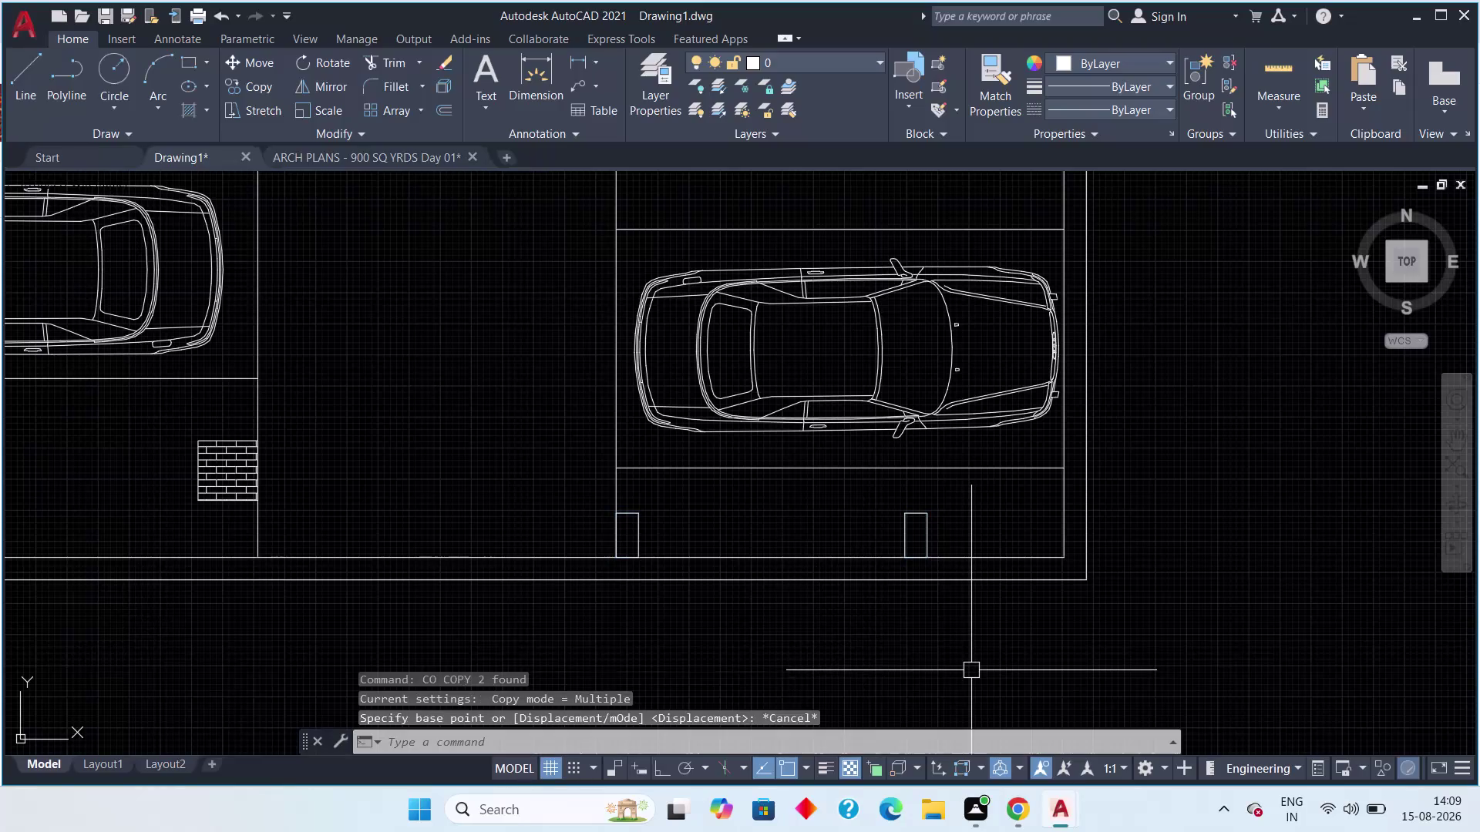
Select the lower bay's two column rectangles and start a copy, then cancel it.
key(Escape)
key(Escape)
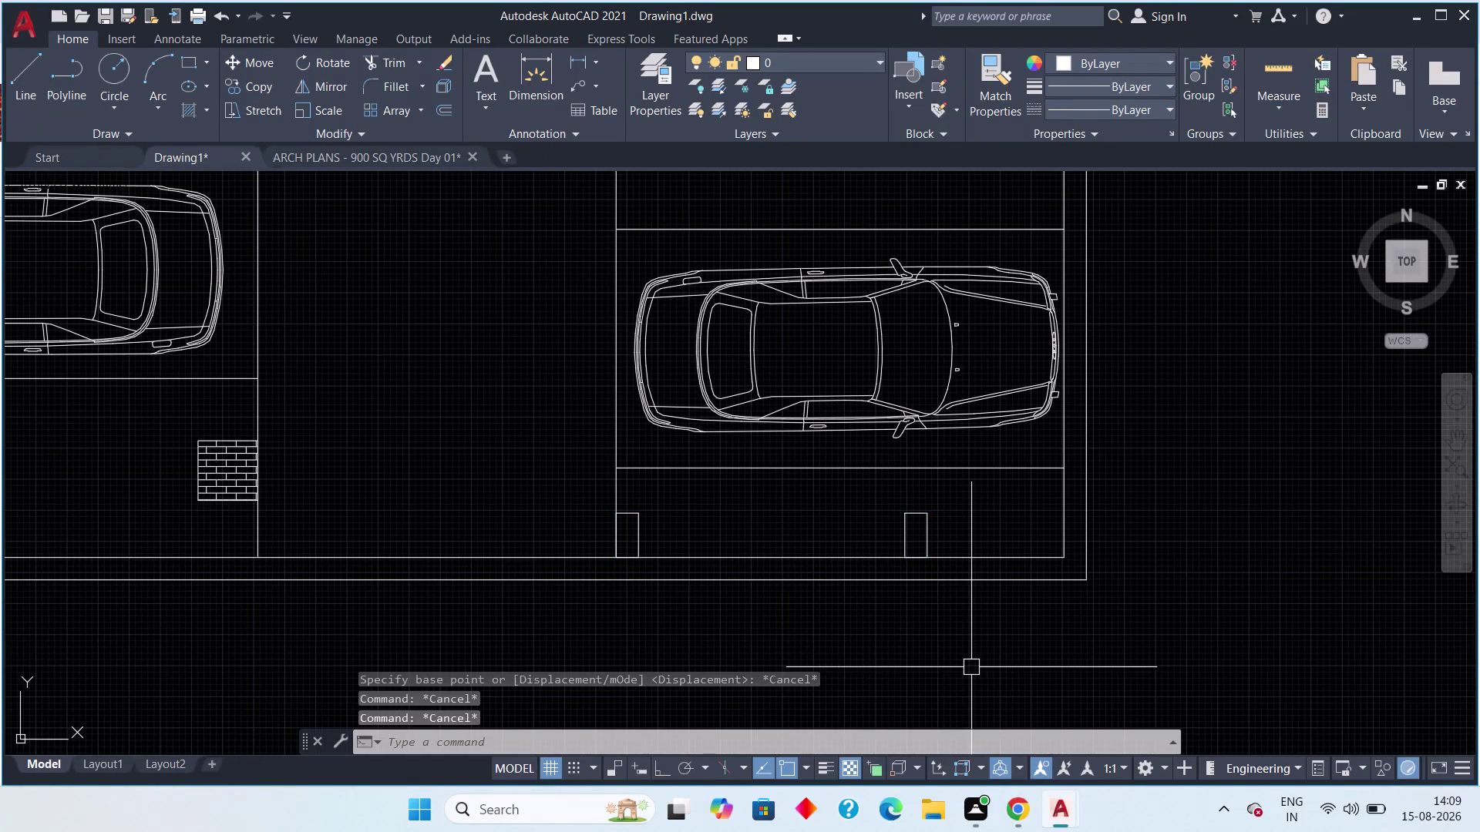
middle_drag(918, 626, 892, 714)
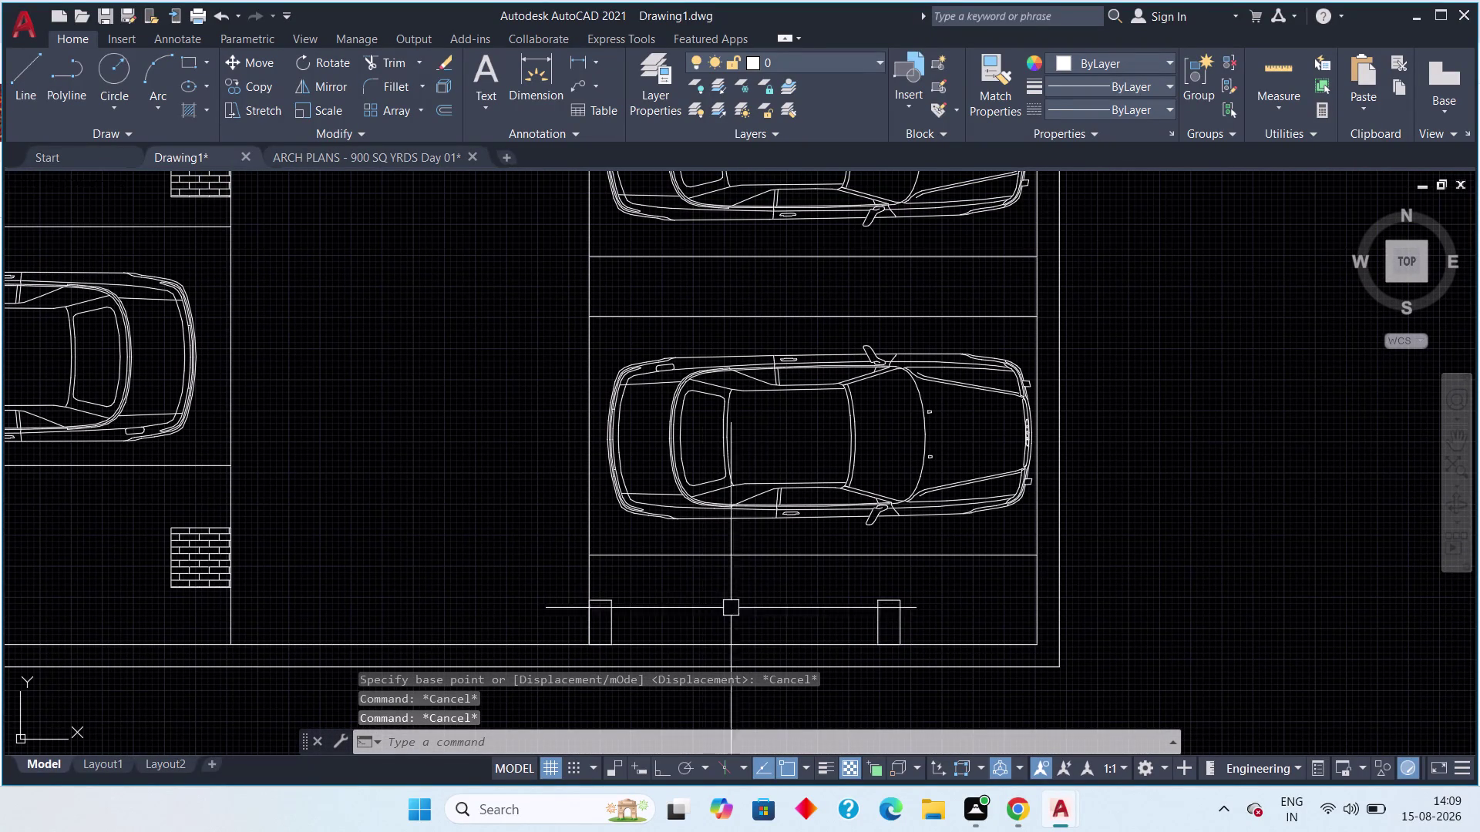
click(626, 589)
click(609, 618)
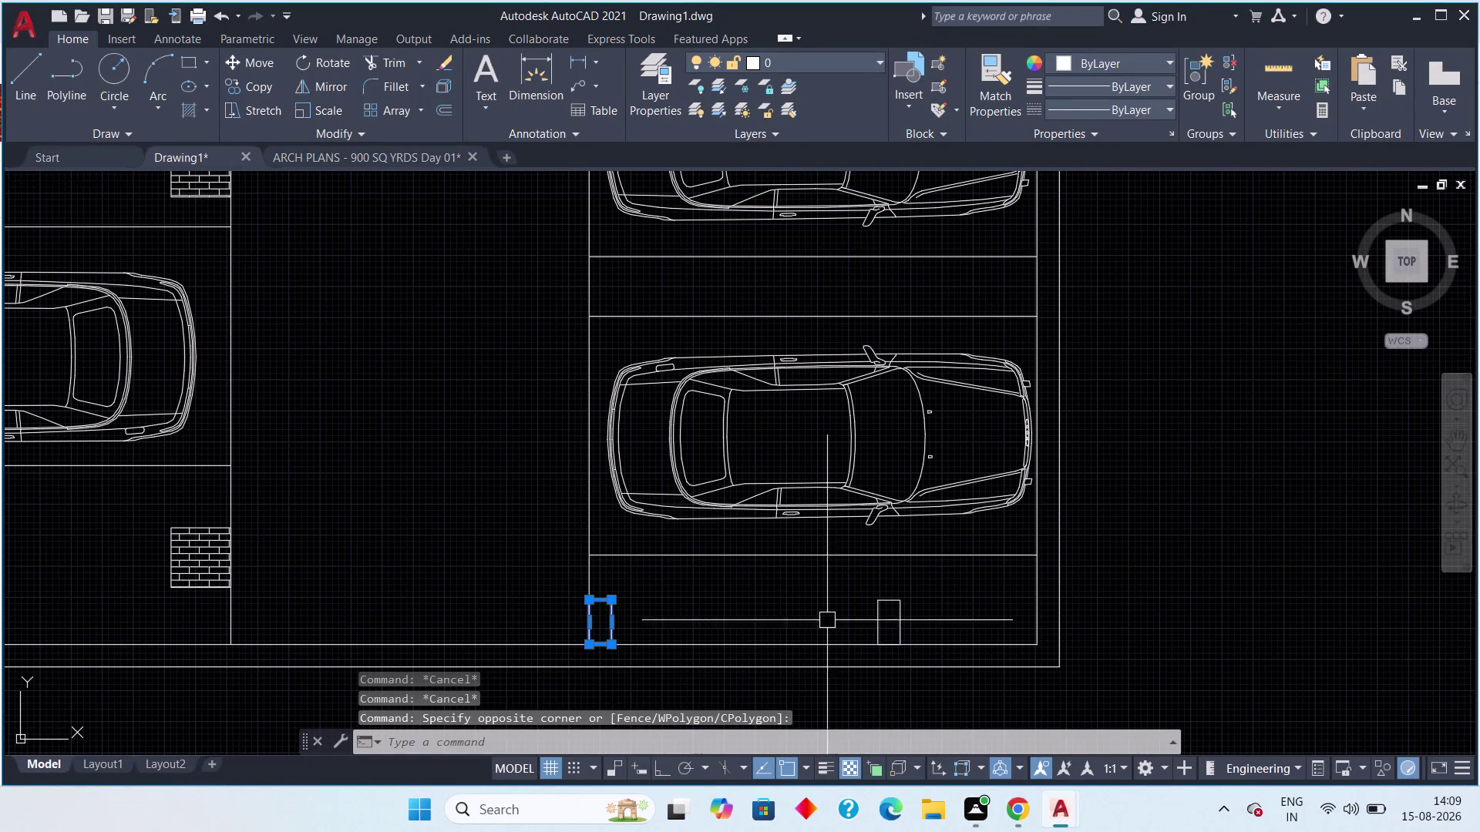
click(901, 598)
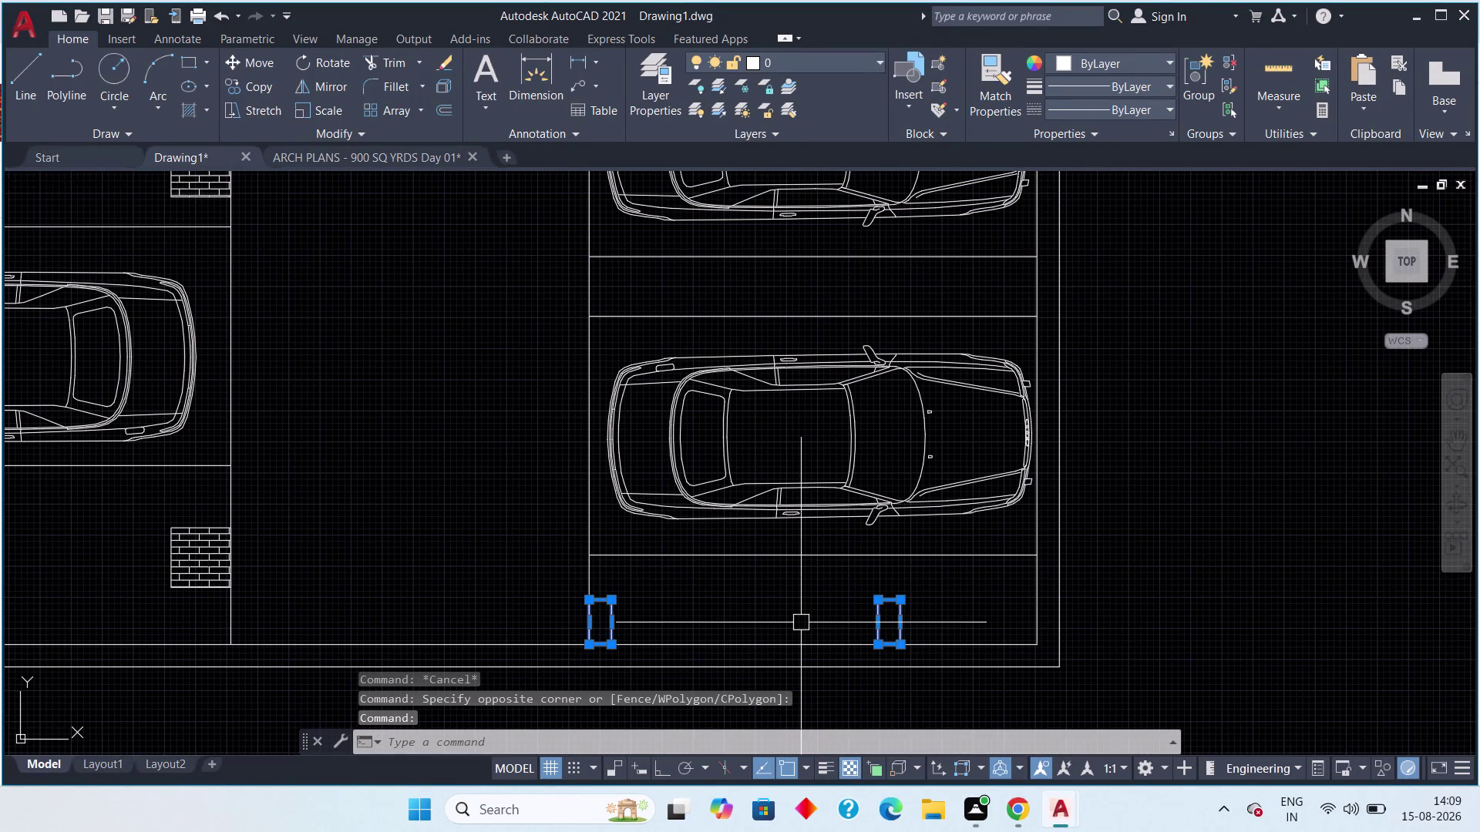
text(c)
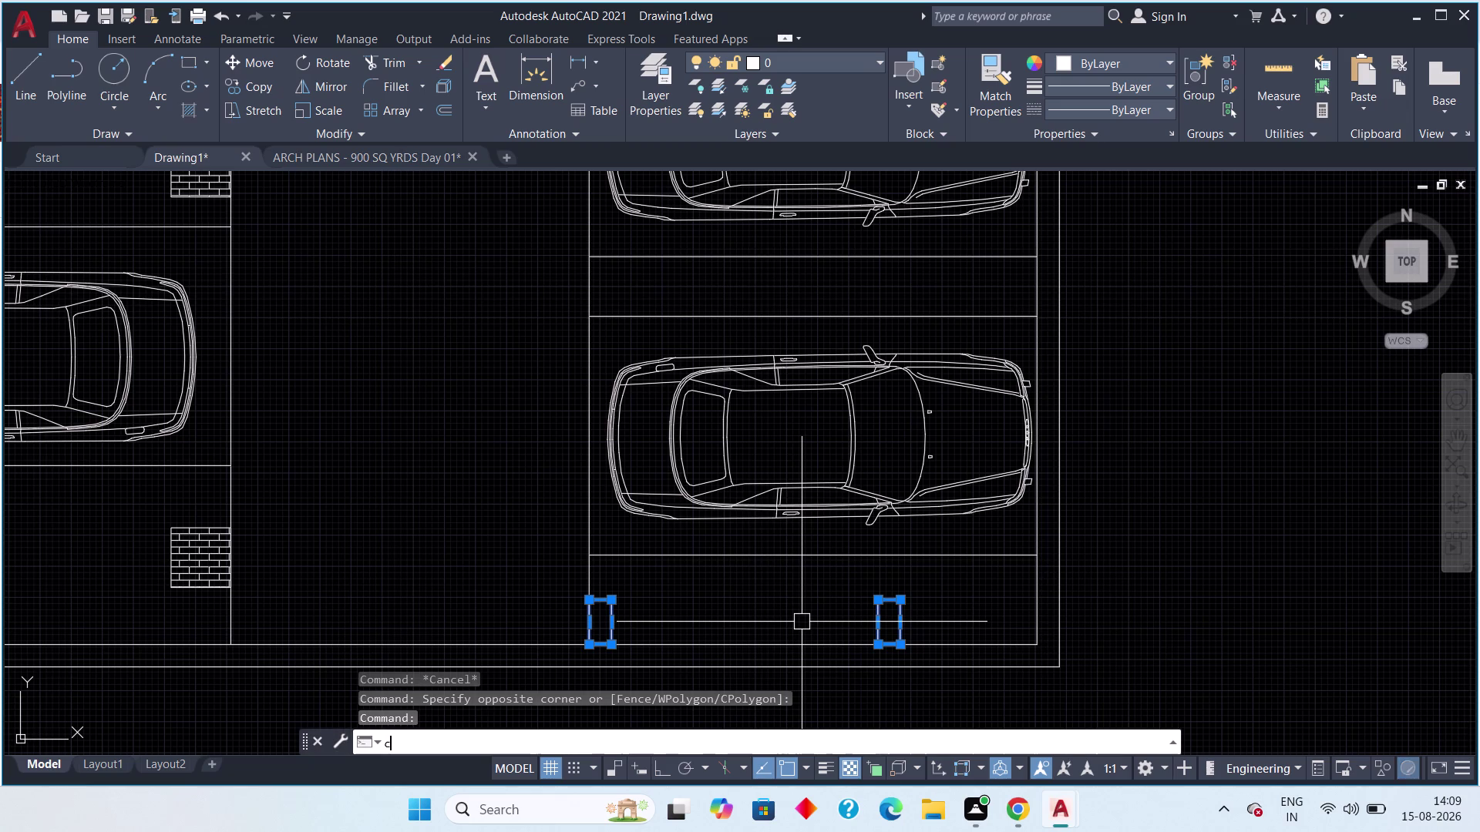
text(o)
key(space)
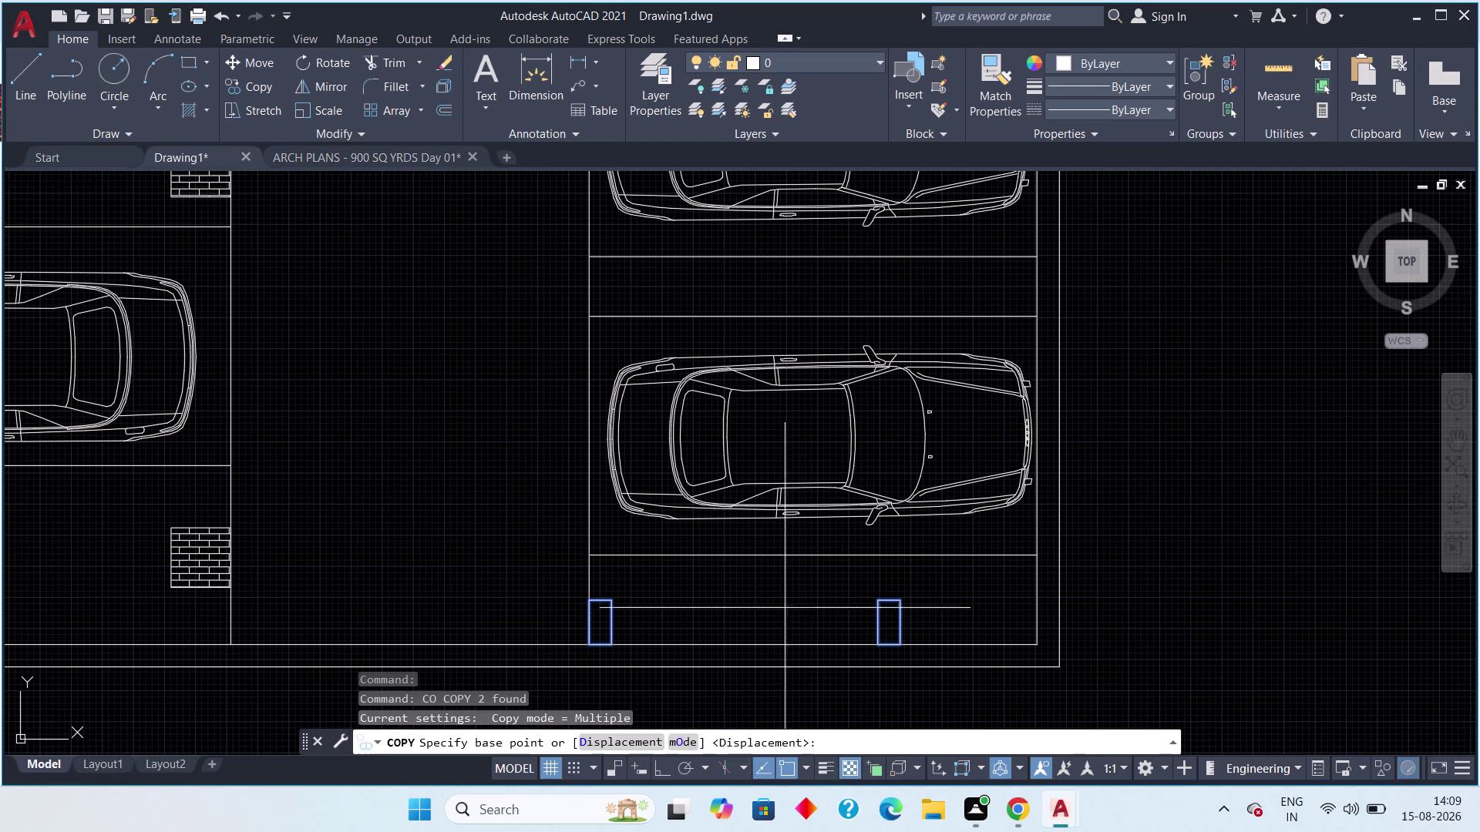
click(585, 603)
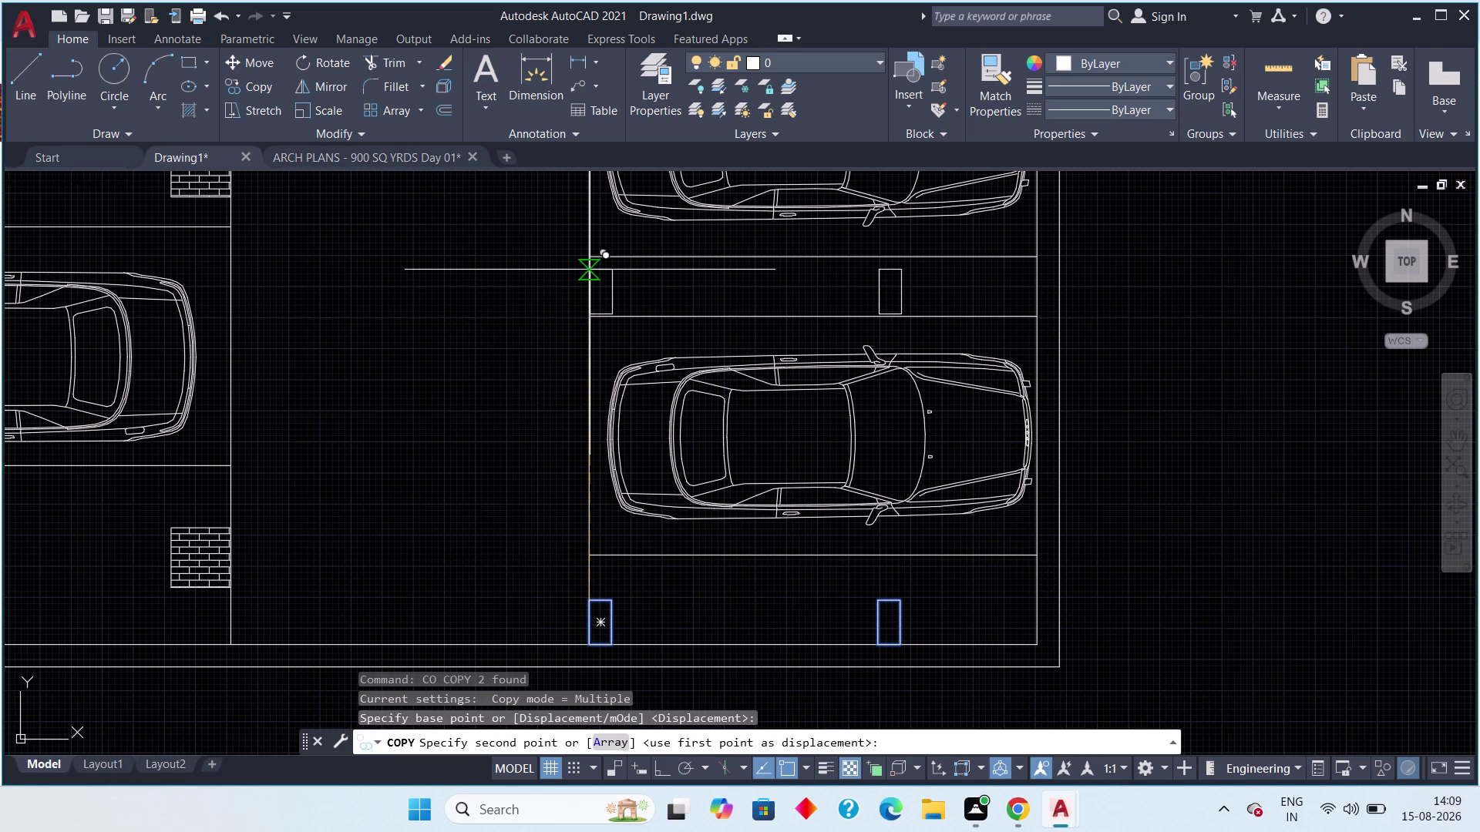
key(Escape)
Reselect both column rectangles and copy them from a column-corner base point.
click(630, 589)
click(612, 613)
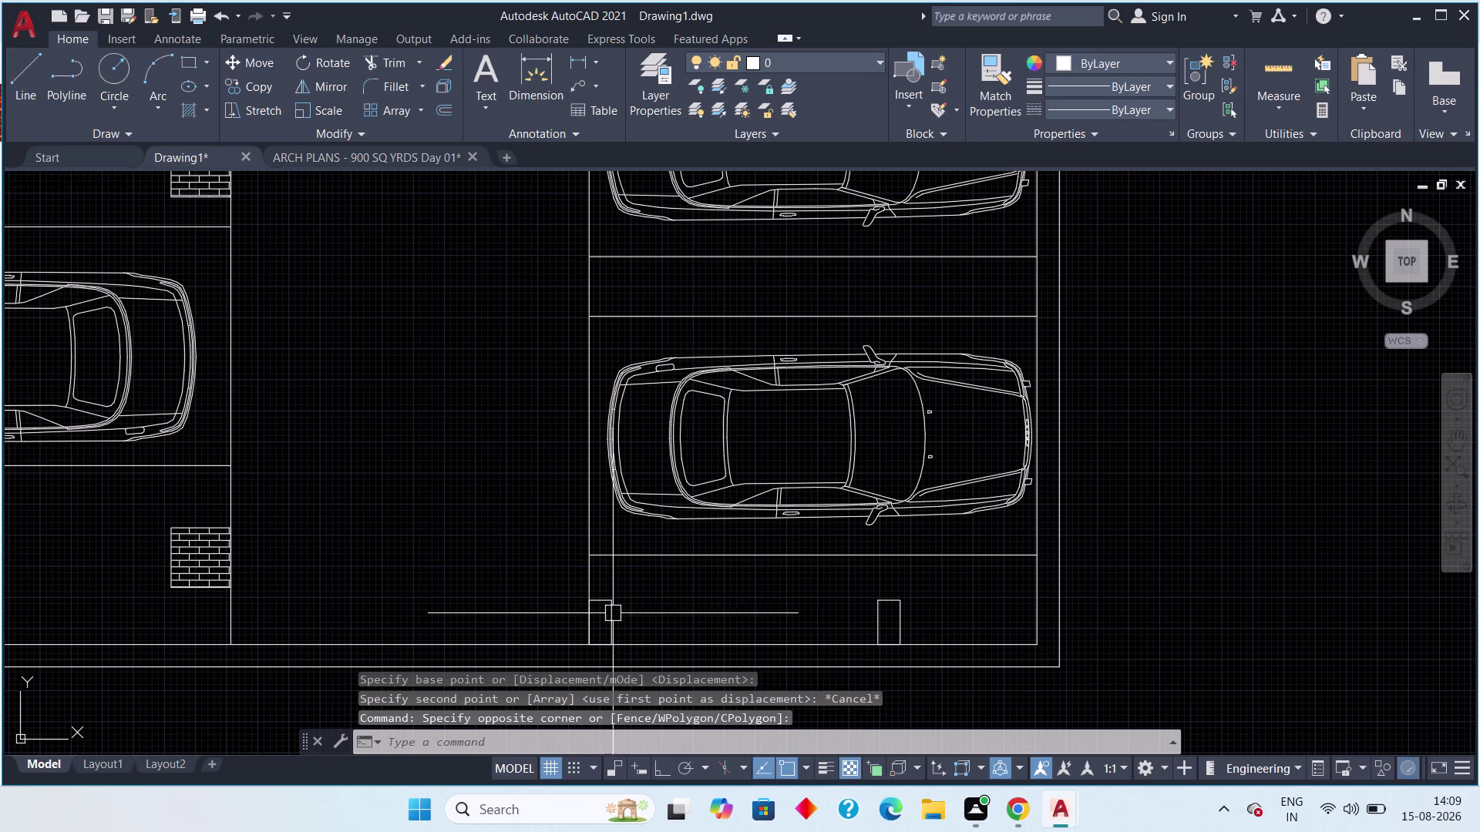
drag(625, 585, 614, 603)
click(608, 618)
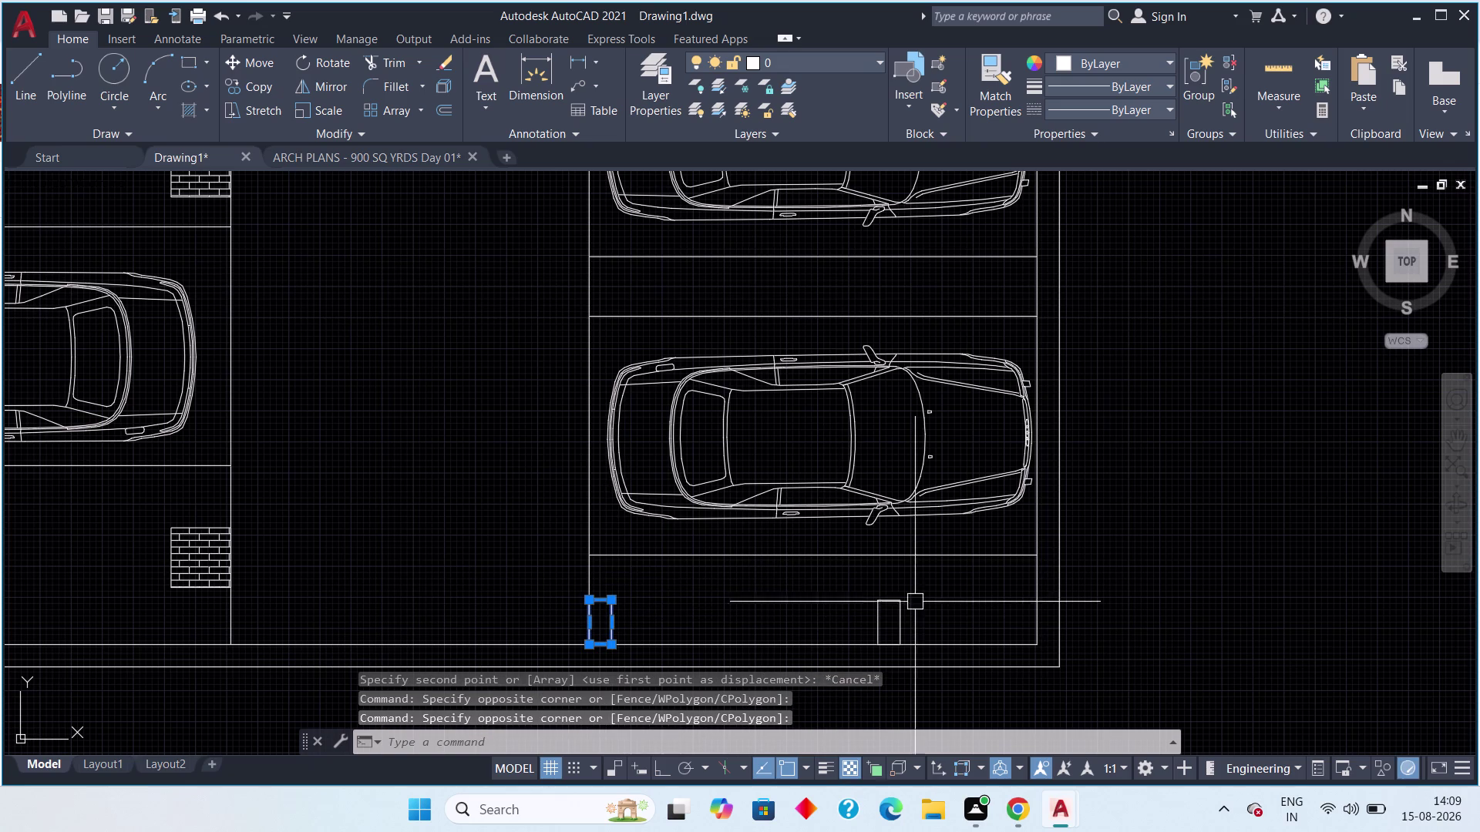
drag(935, 592, 917, 598)
click(845, 617)
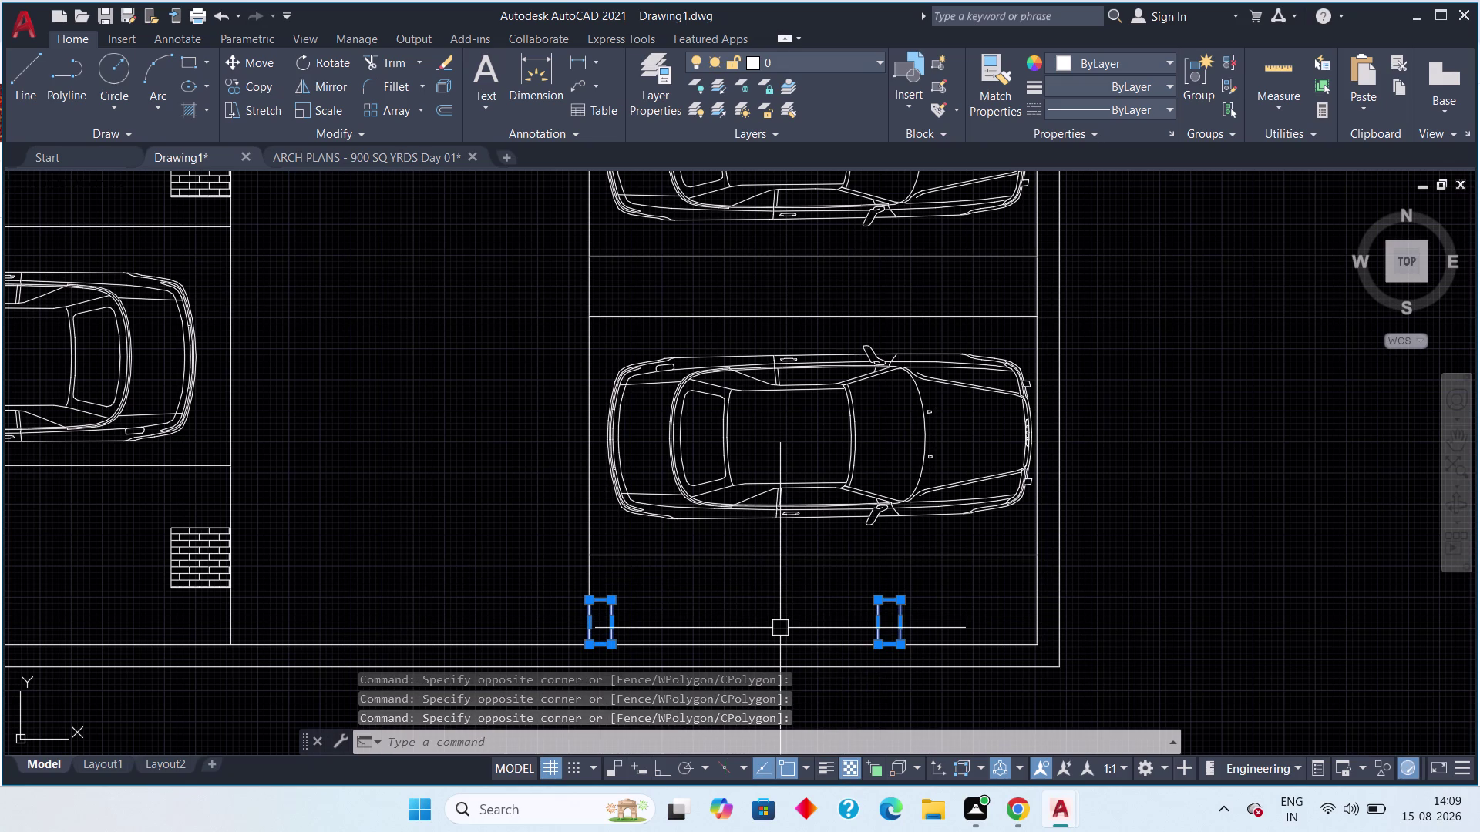
text(co)
key(space)
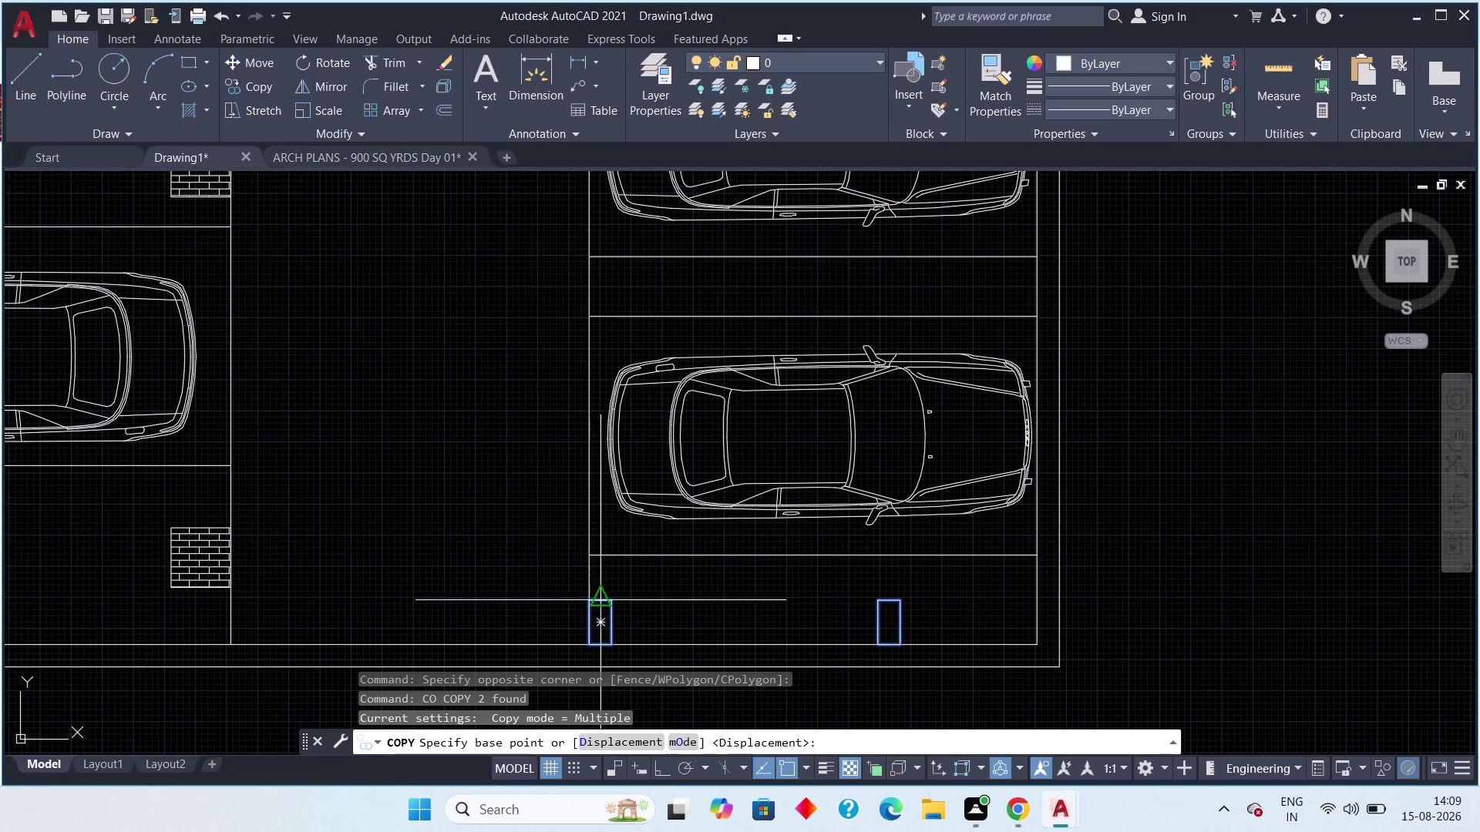
scroll(up, 3)
scroll(up, 3)
middle_drag(592, 601, 605, 506)
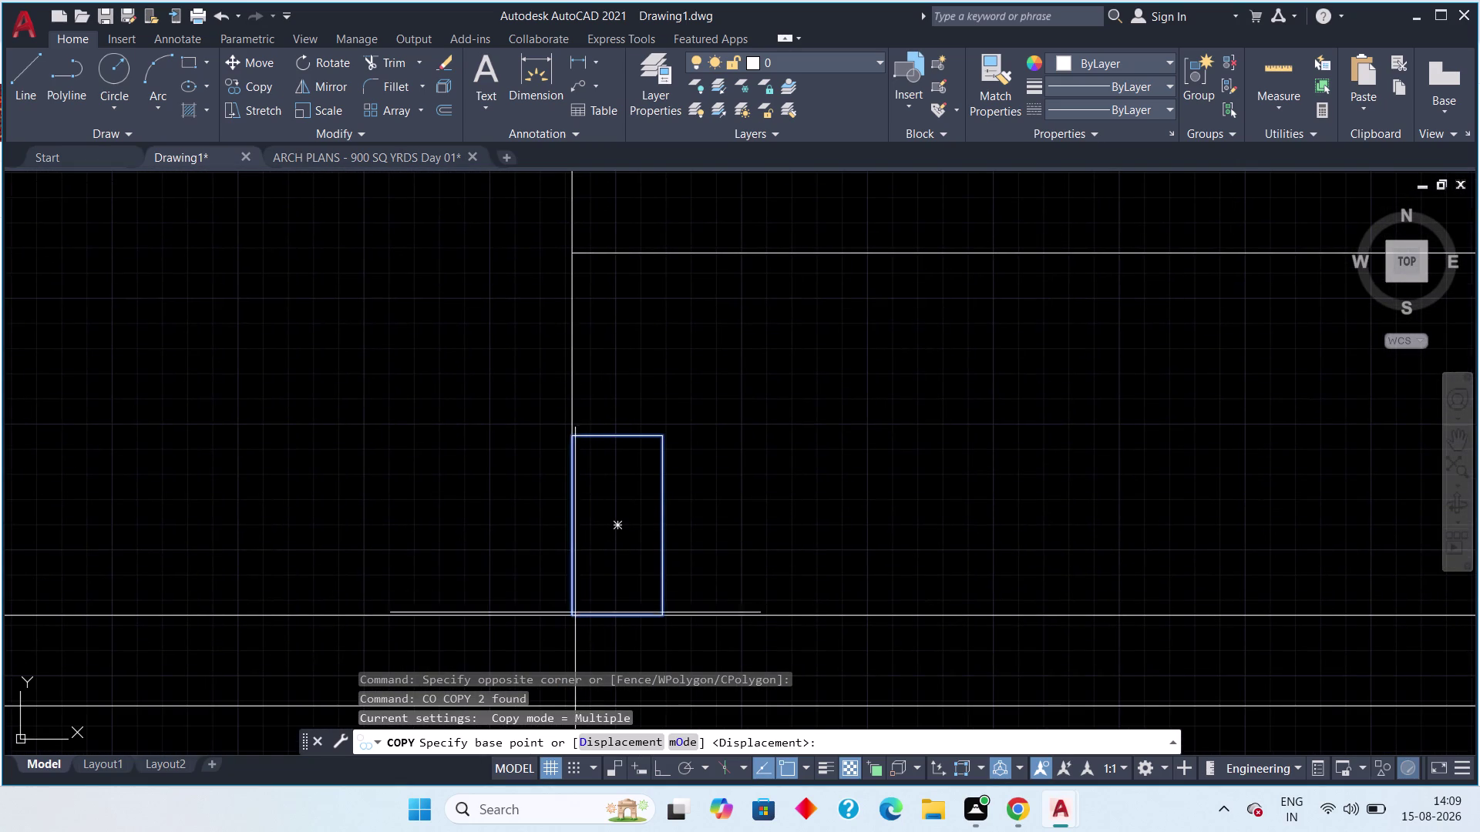
click(575, 614)
Place column copies at the other bay corners, then end the copy command.
middle_drag(585, 477, 601, 676)
scroll(down, 3)
middle_drag(584, 470, 573, 648)
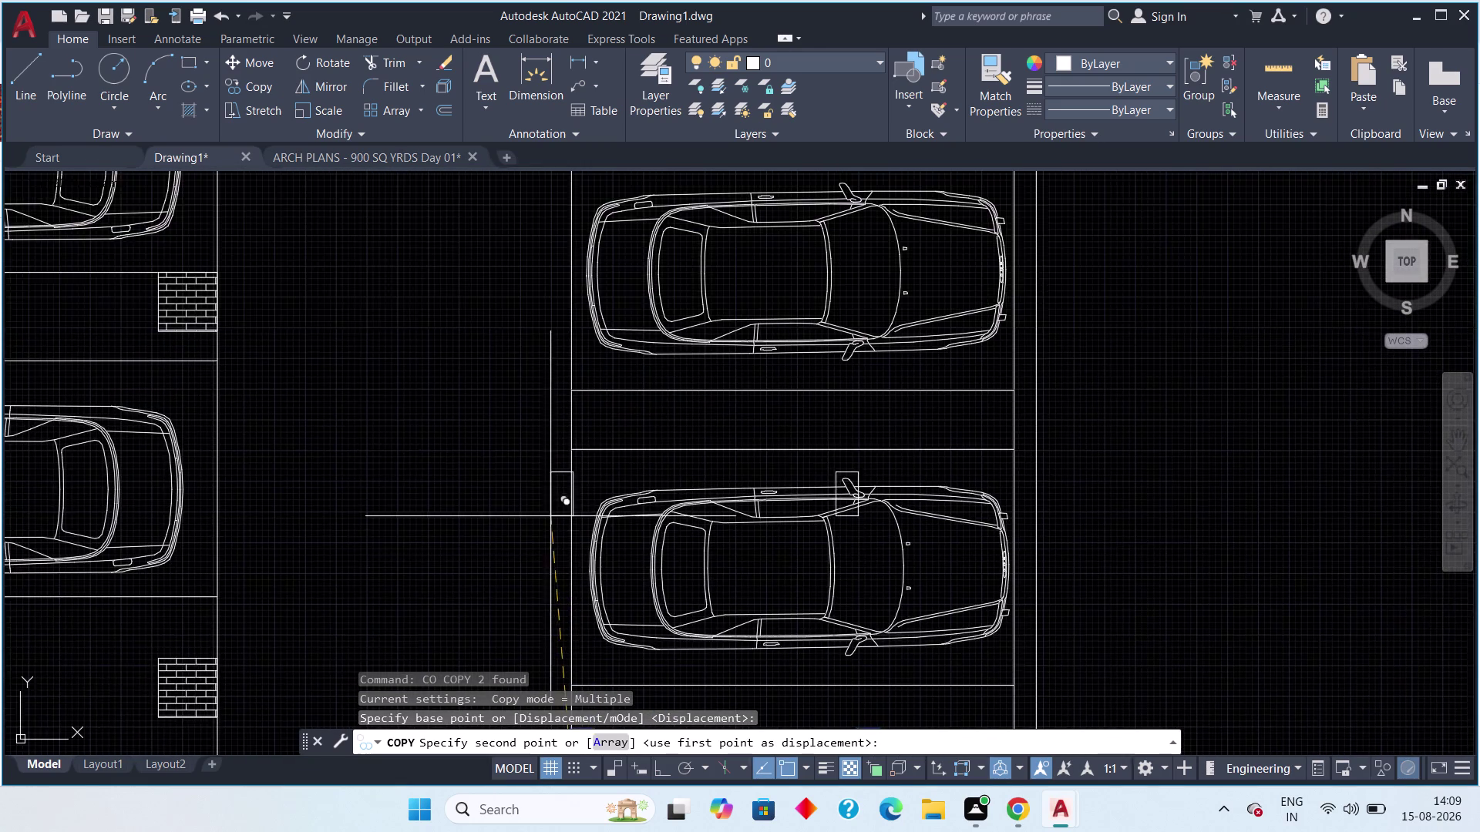
scroll(up, 3)
middle_drag(669, 370, 631, 572)
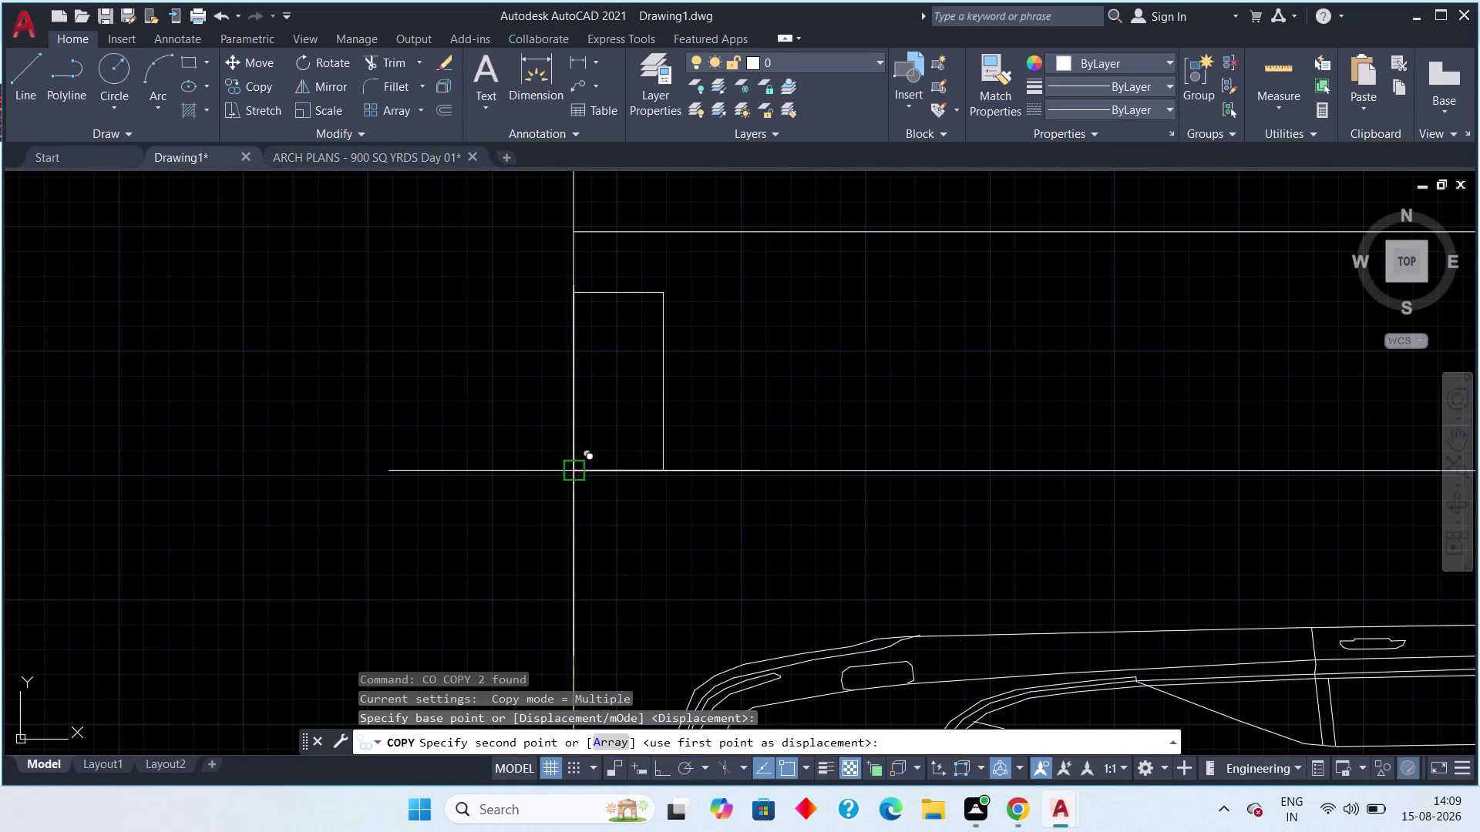
click(575, 469)
middle_drag(620, 443, 608, 609)
scroll(down, 3)
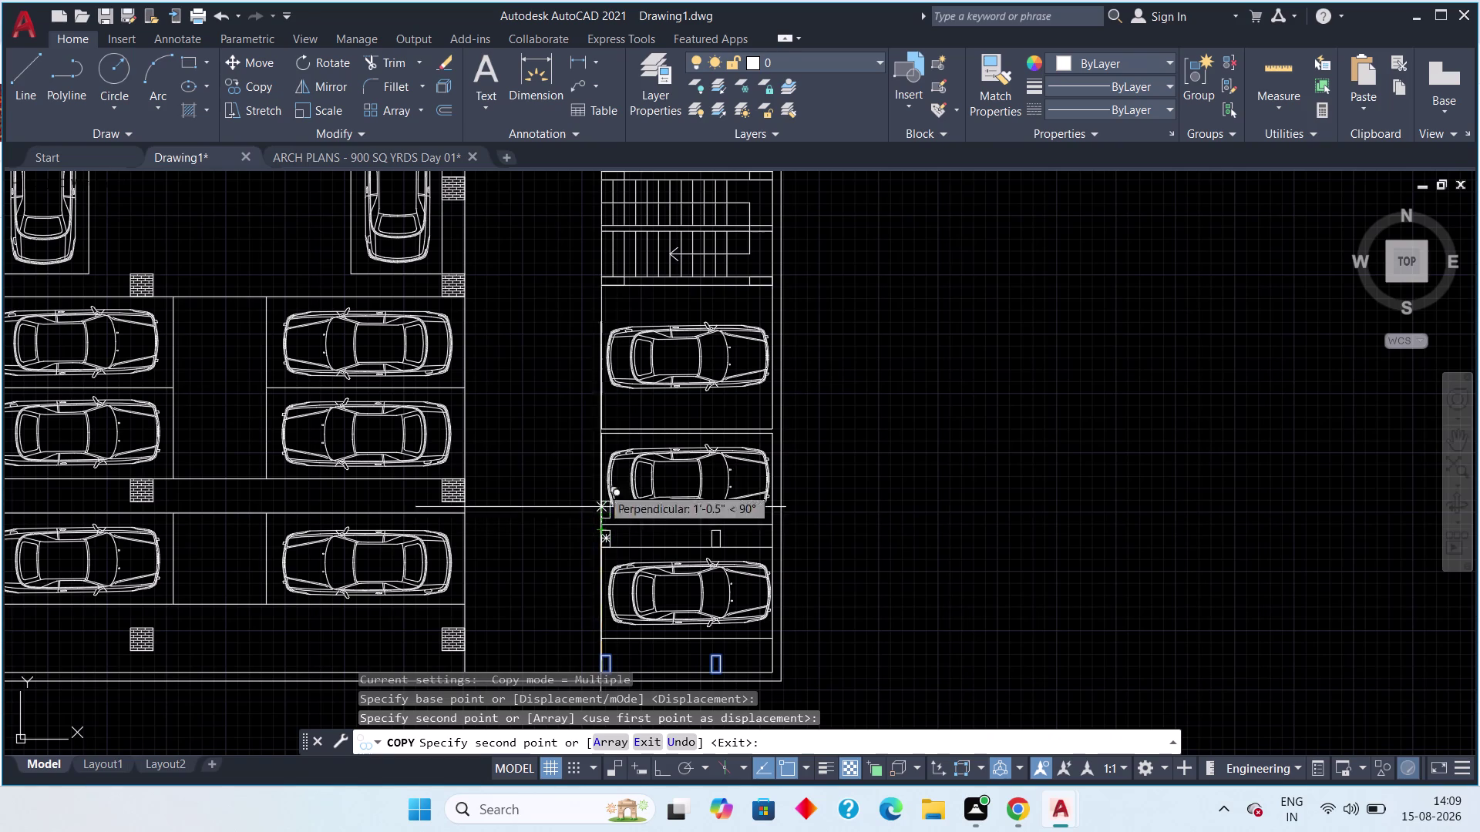
scroll(up, 3)
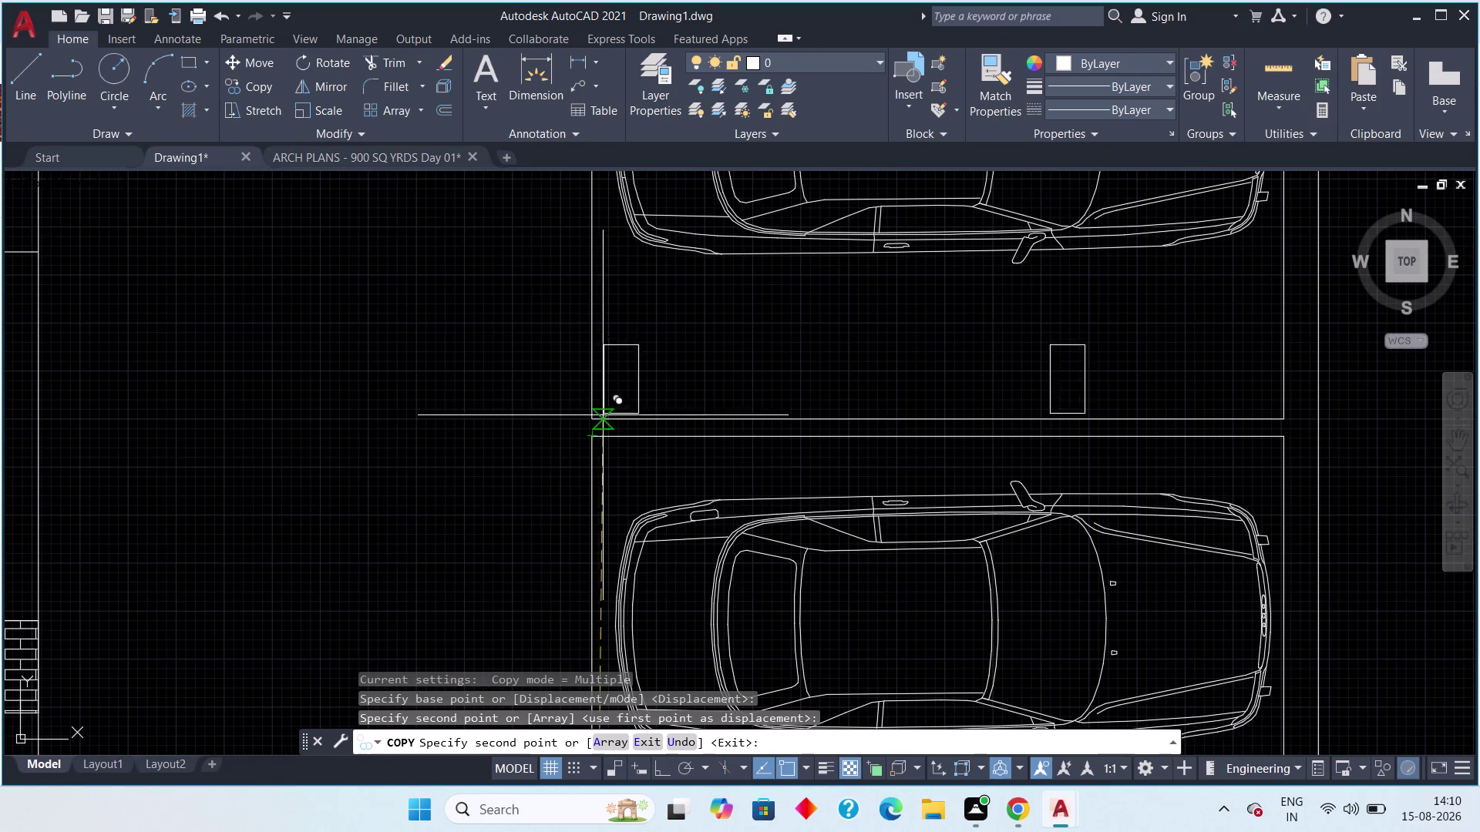
click(599, 413)
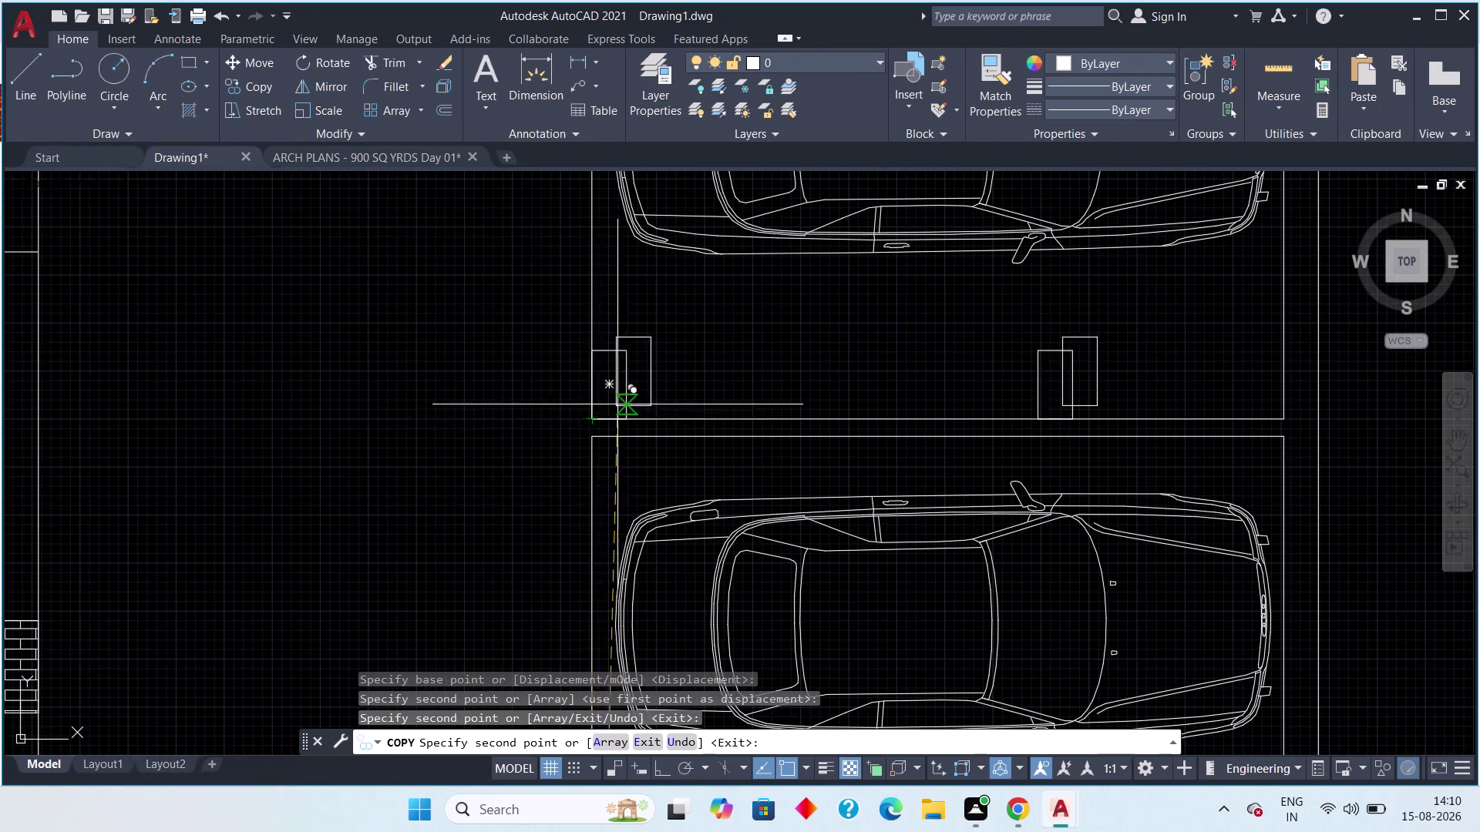
scroll(down, 3)
middle_drag(611, 377, 594, 558)
scroll(up, 3)
scroll(down, 3)
middle_drag(584, 484, 584, 508)
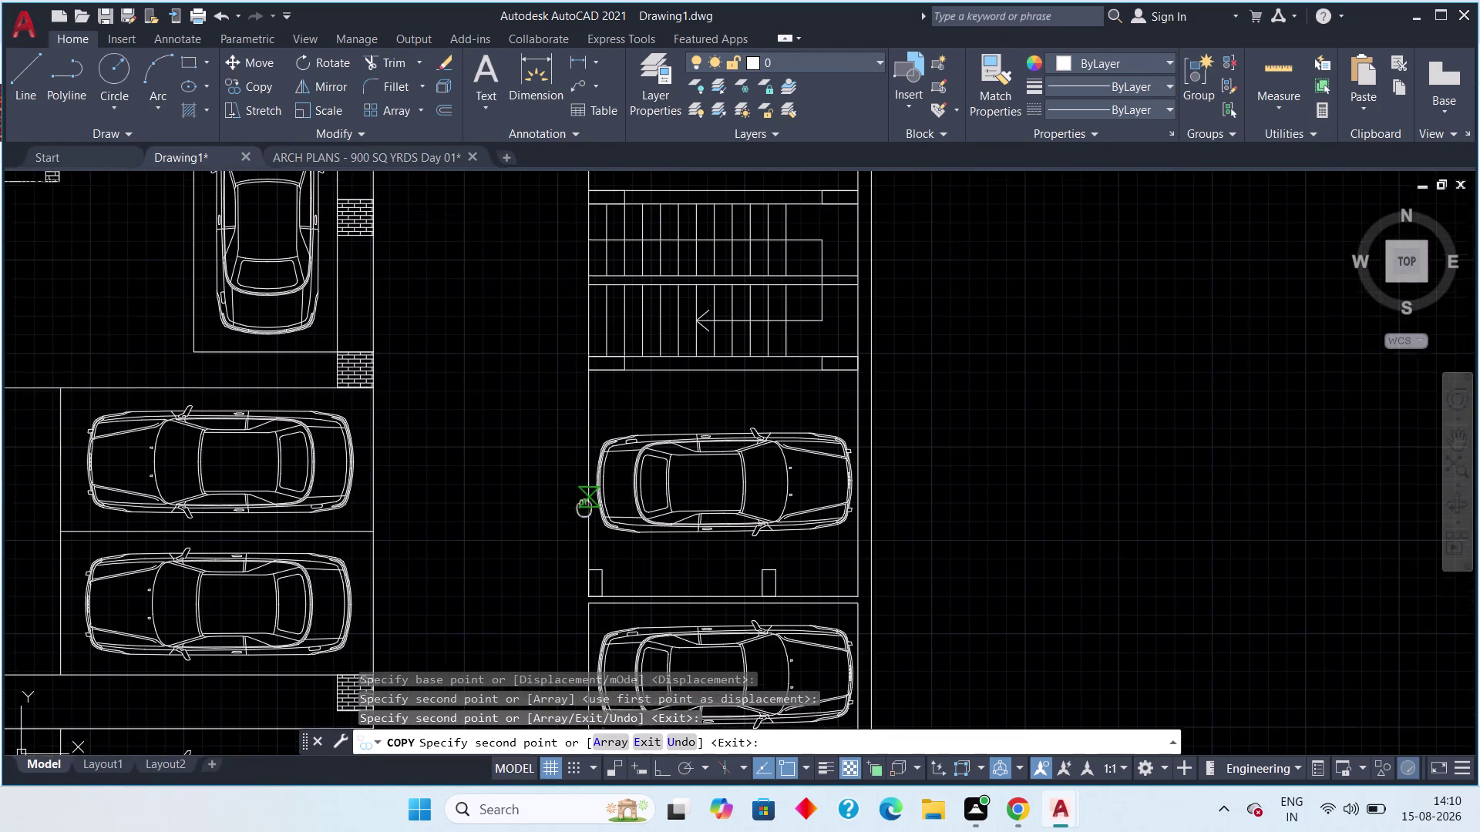
middle_drag(584, 508, 584, 554)
key(Escape)
middle_drag(528, 516, 499, 532)
scroll(down, 3)
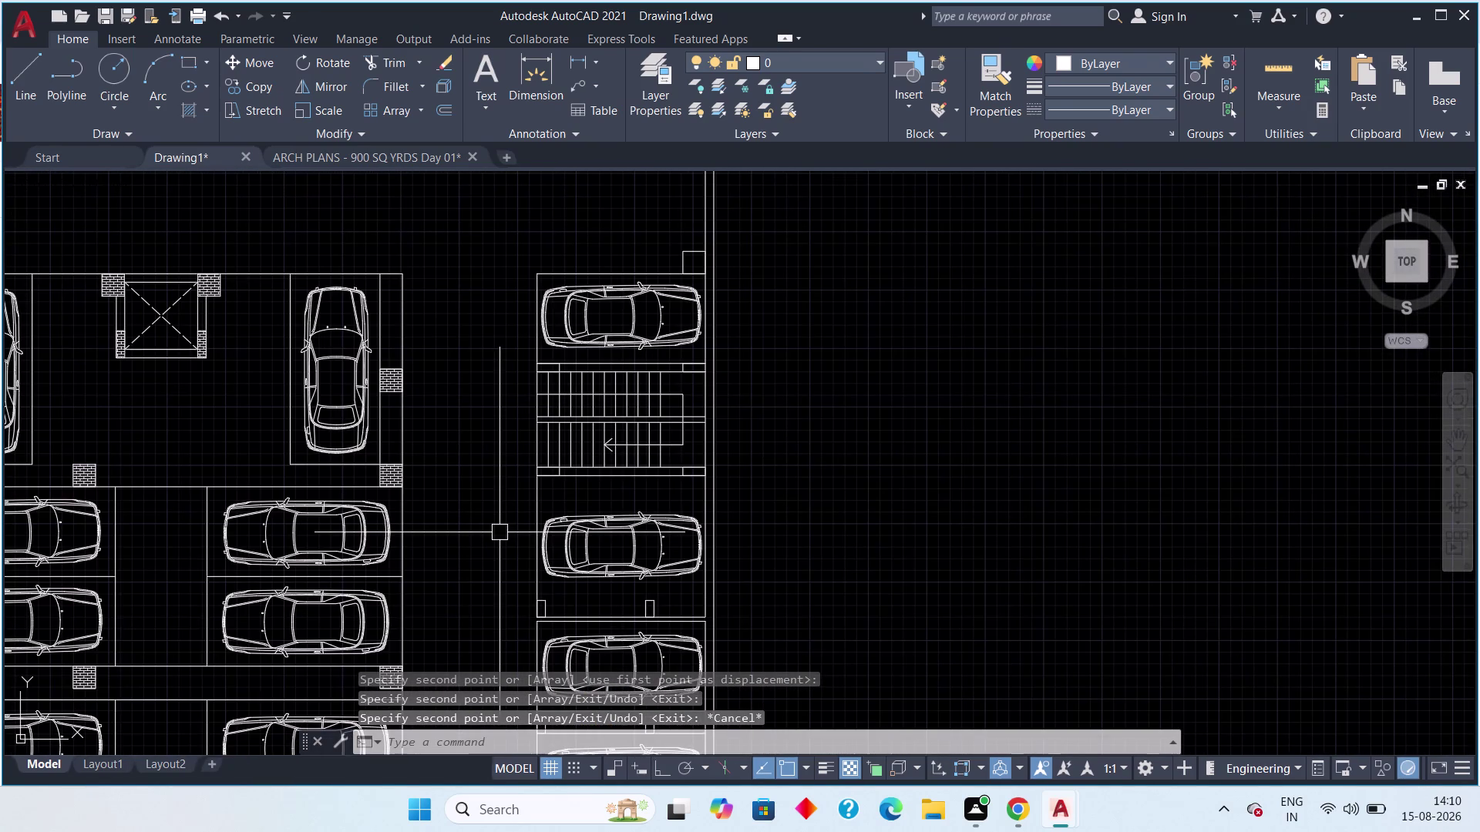
Start HATCH and pick areas in the bay rows, creating a mistaken large fill.
text(h)
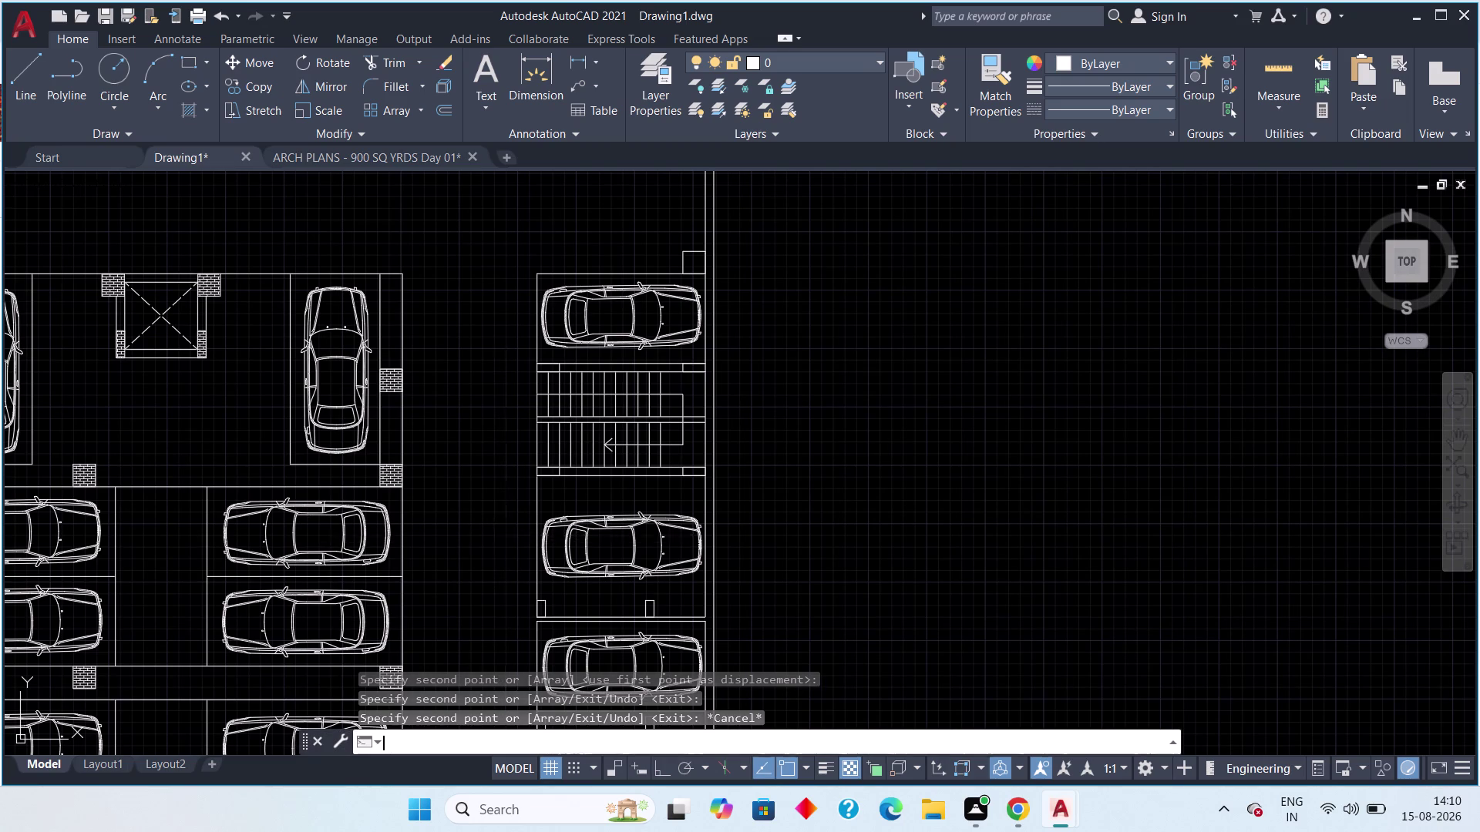
key(space)
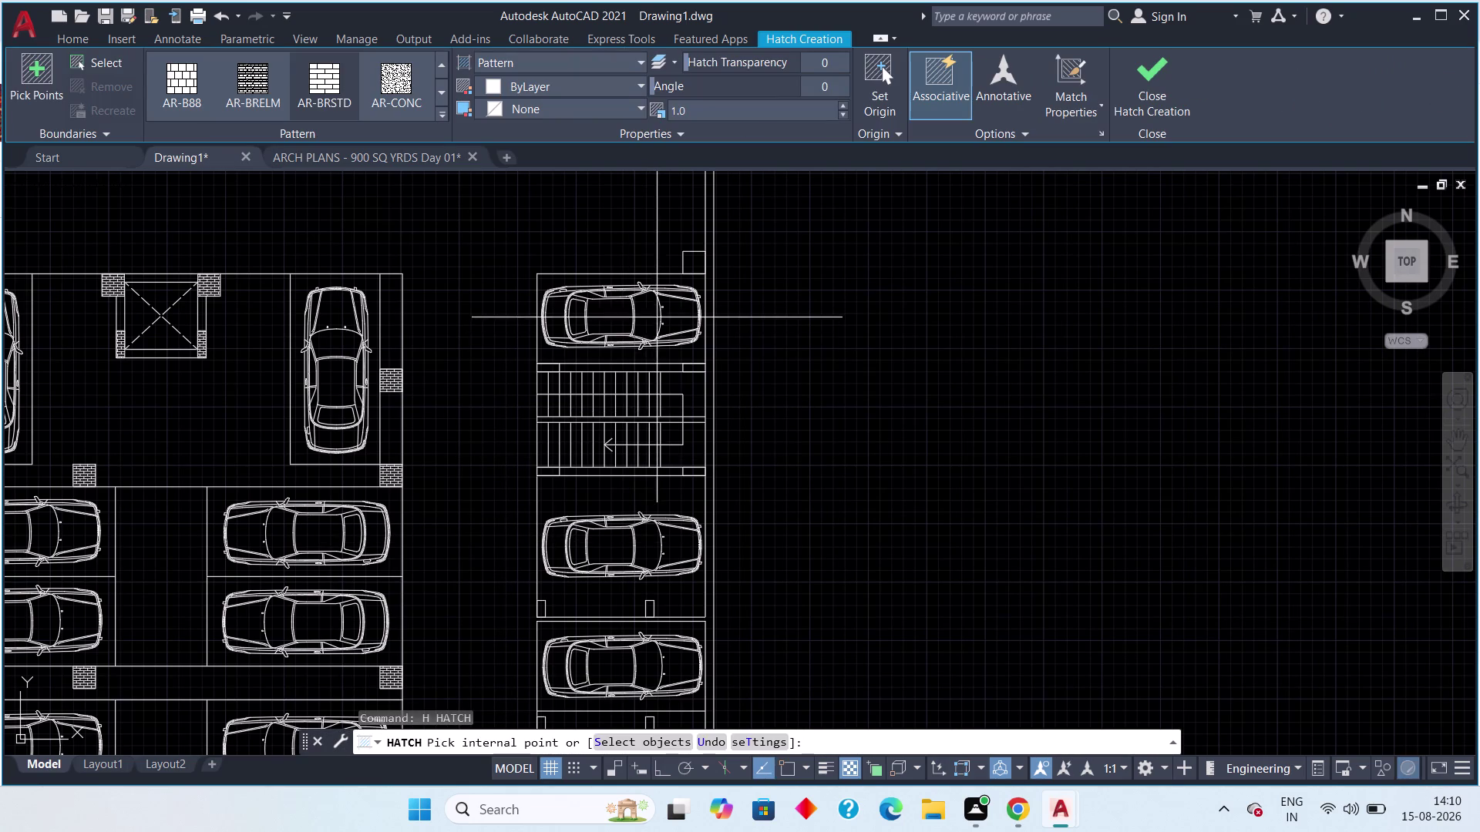
scroll(up, 3)
click(609, 198)
scroll(down, 3)
middle_drag(654, 357, 652, 469)
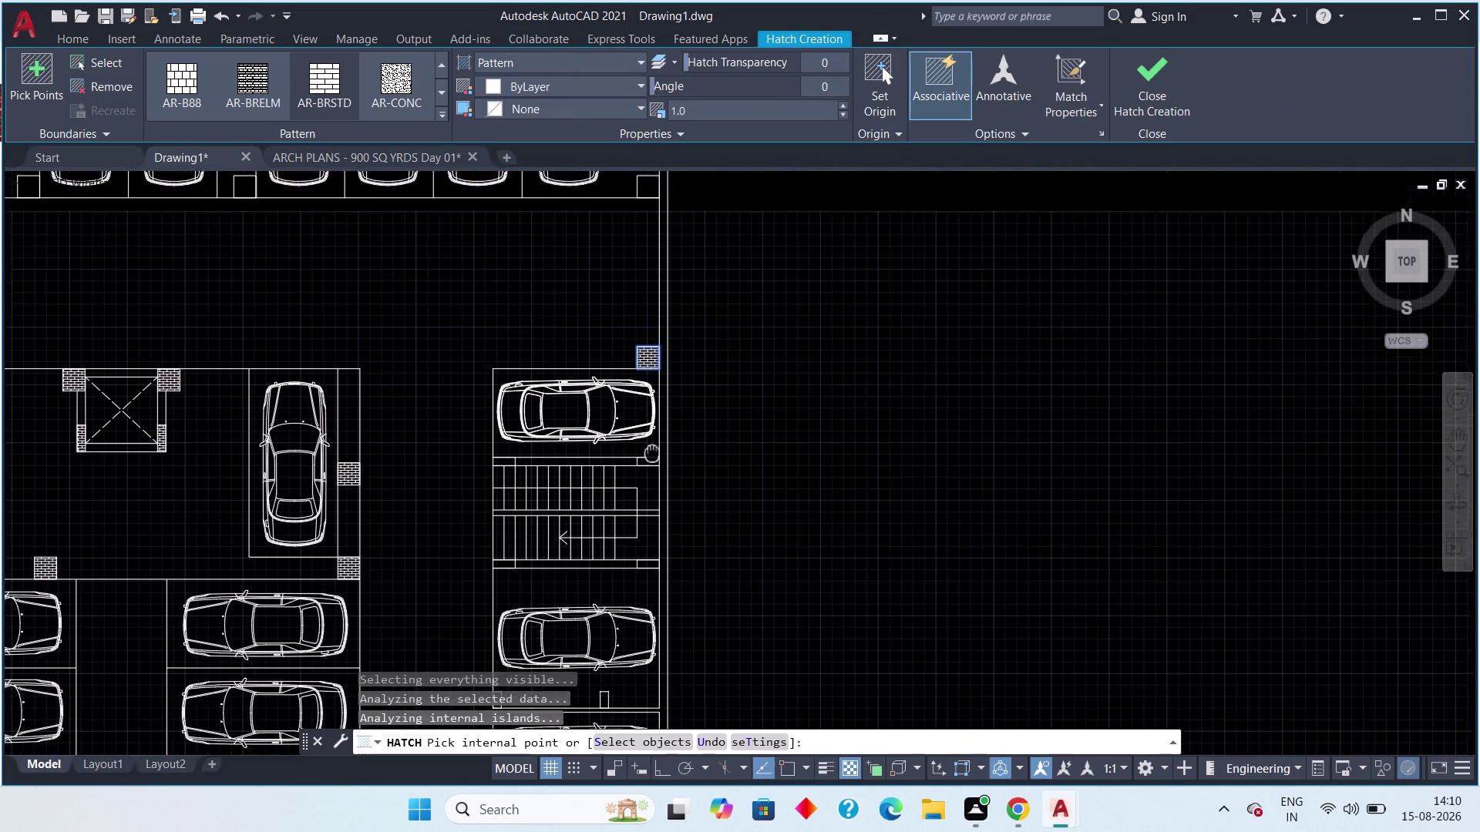
middle_drag(653, 470, 661, 568)
middle_drag(663, 379, 654, 522)
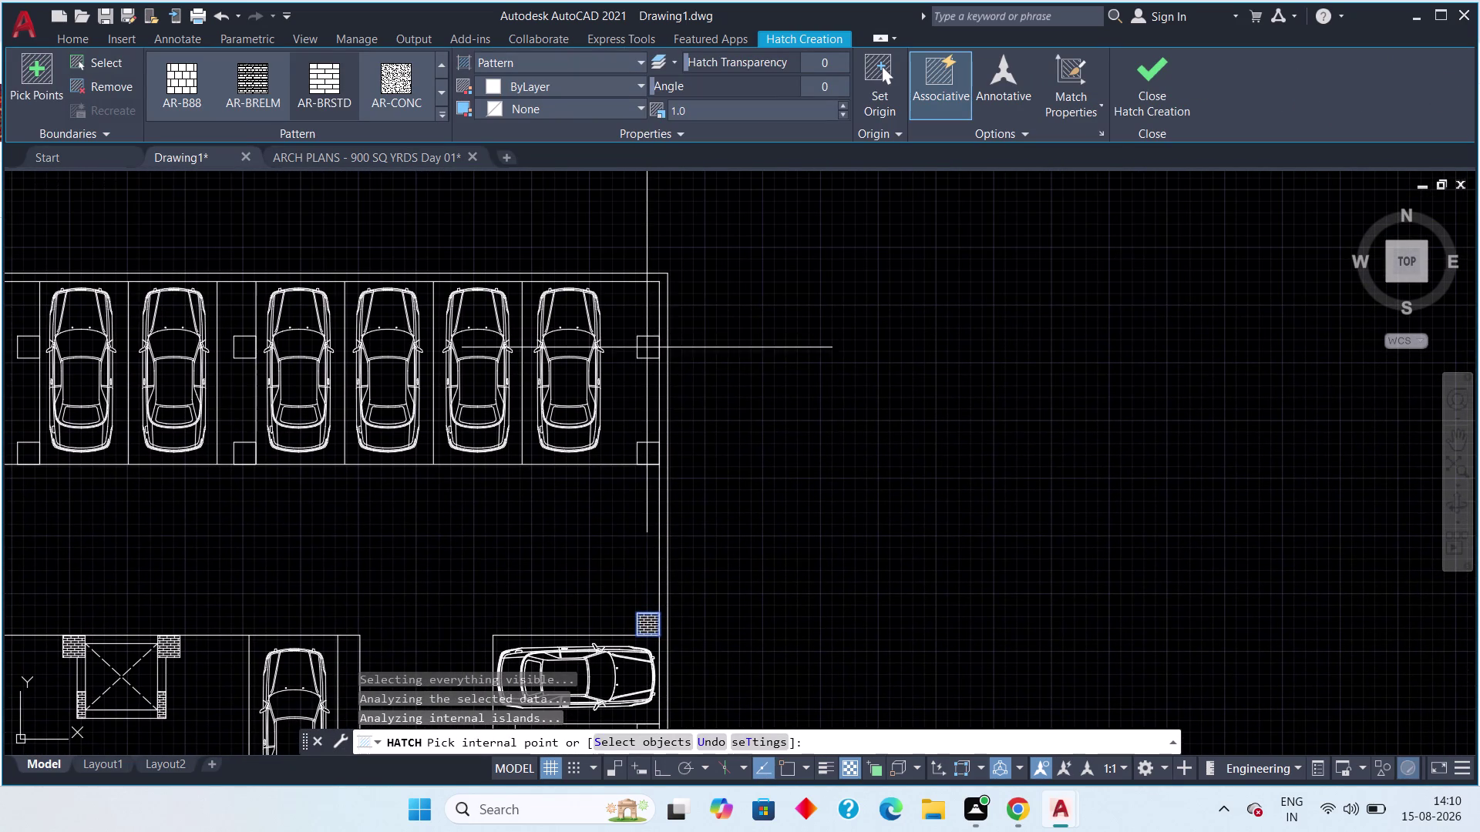
click(647, 347)
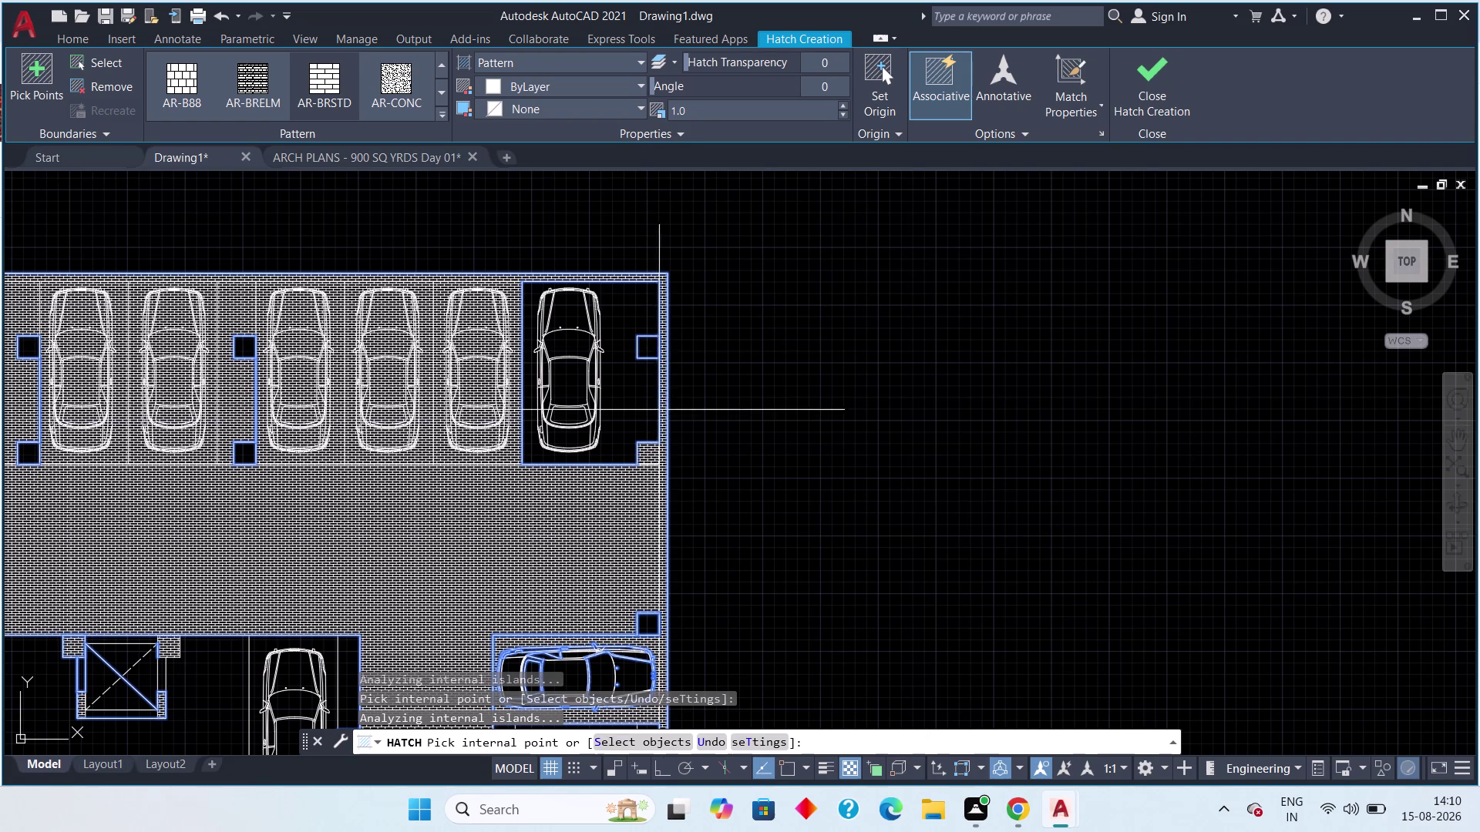
Undo the wrong fill, retry inside a column, then cancel and clear all commands.
key(ctrl+z)
key(h)
key(space)
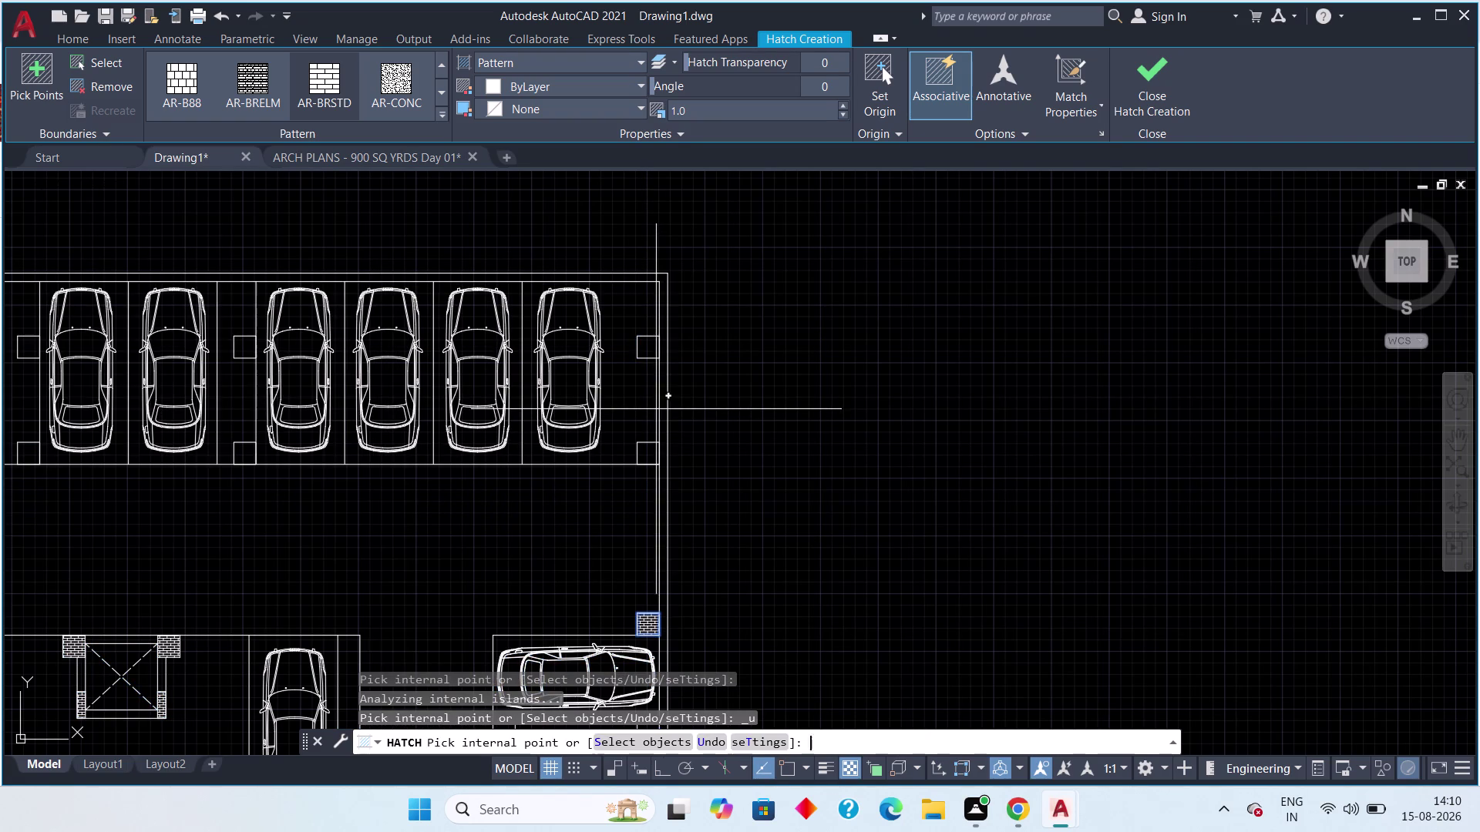
scroll(up, 3)
click(649, 333)
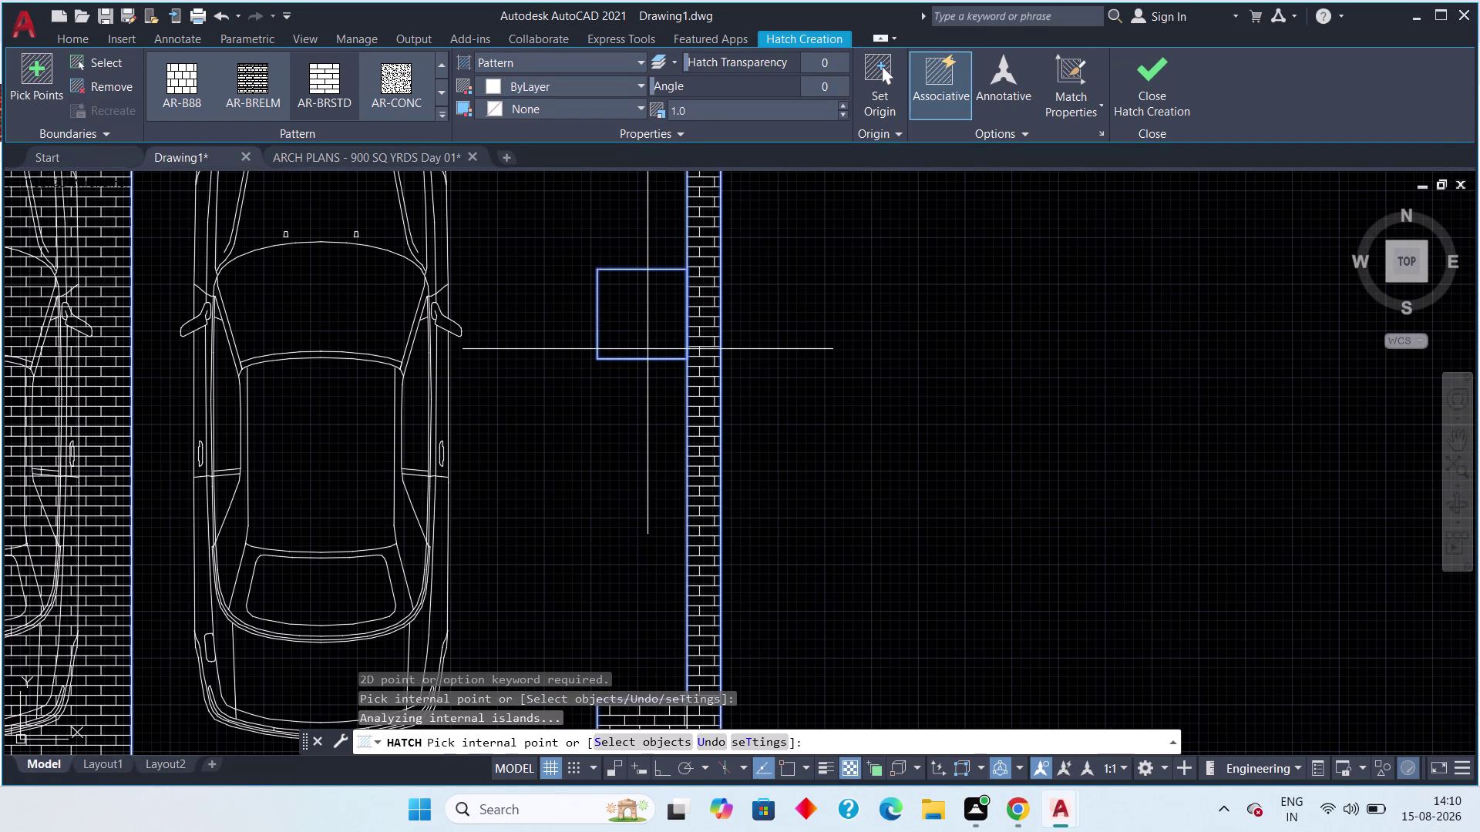
key(Escape)
key(Escape)
key(Escape)
key(Escape)
key(ctrl+z)
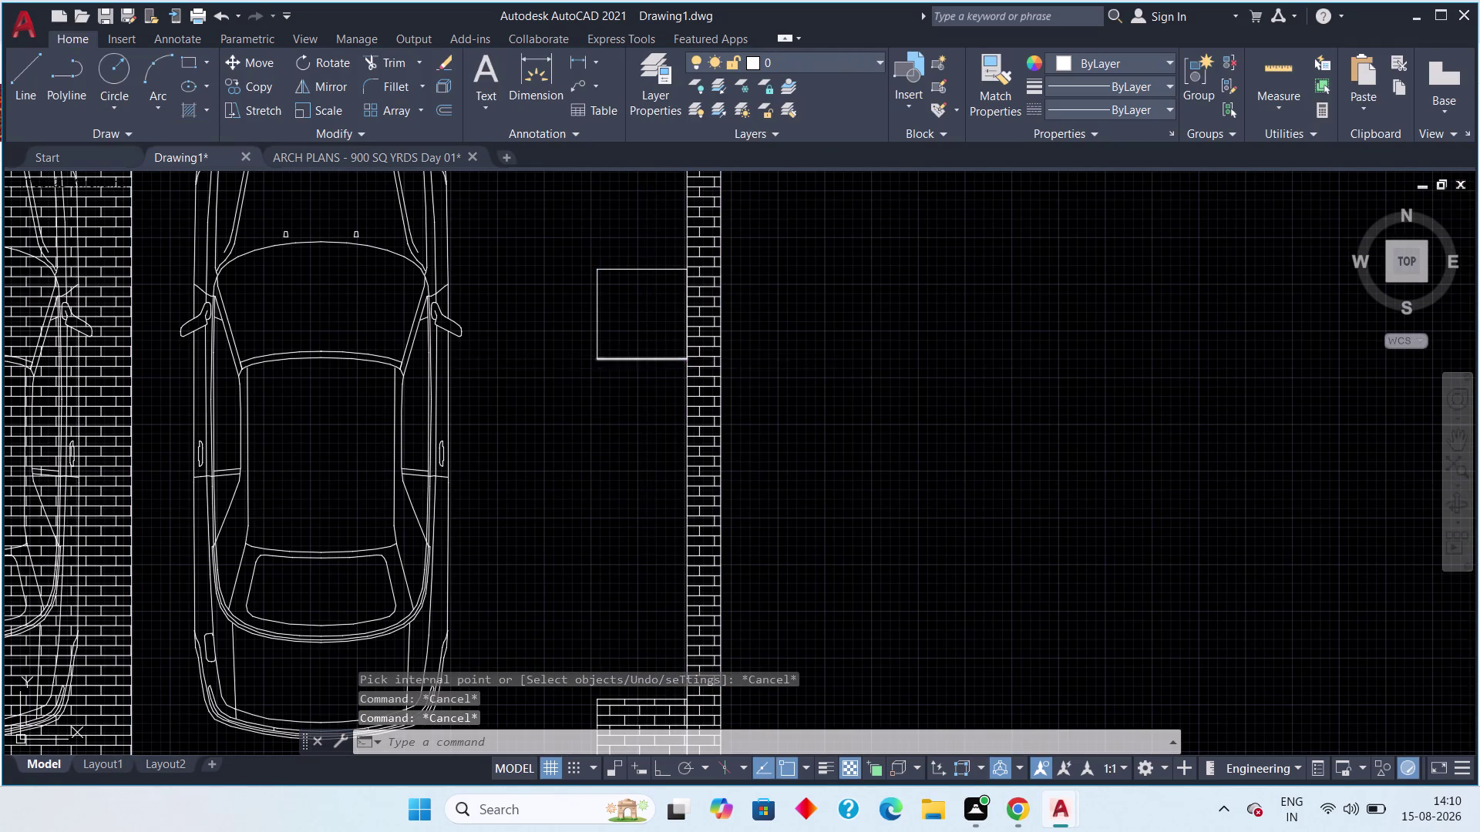
key(Escape)
key(Escape)
key(Escape)
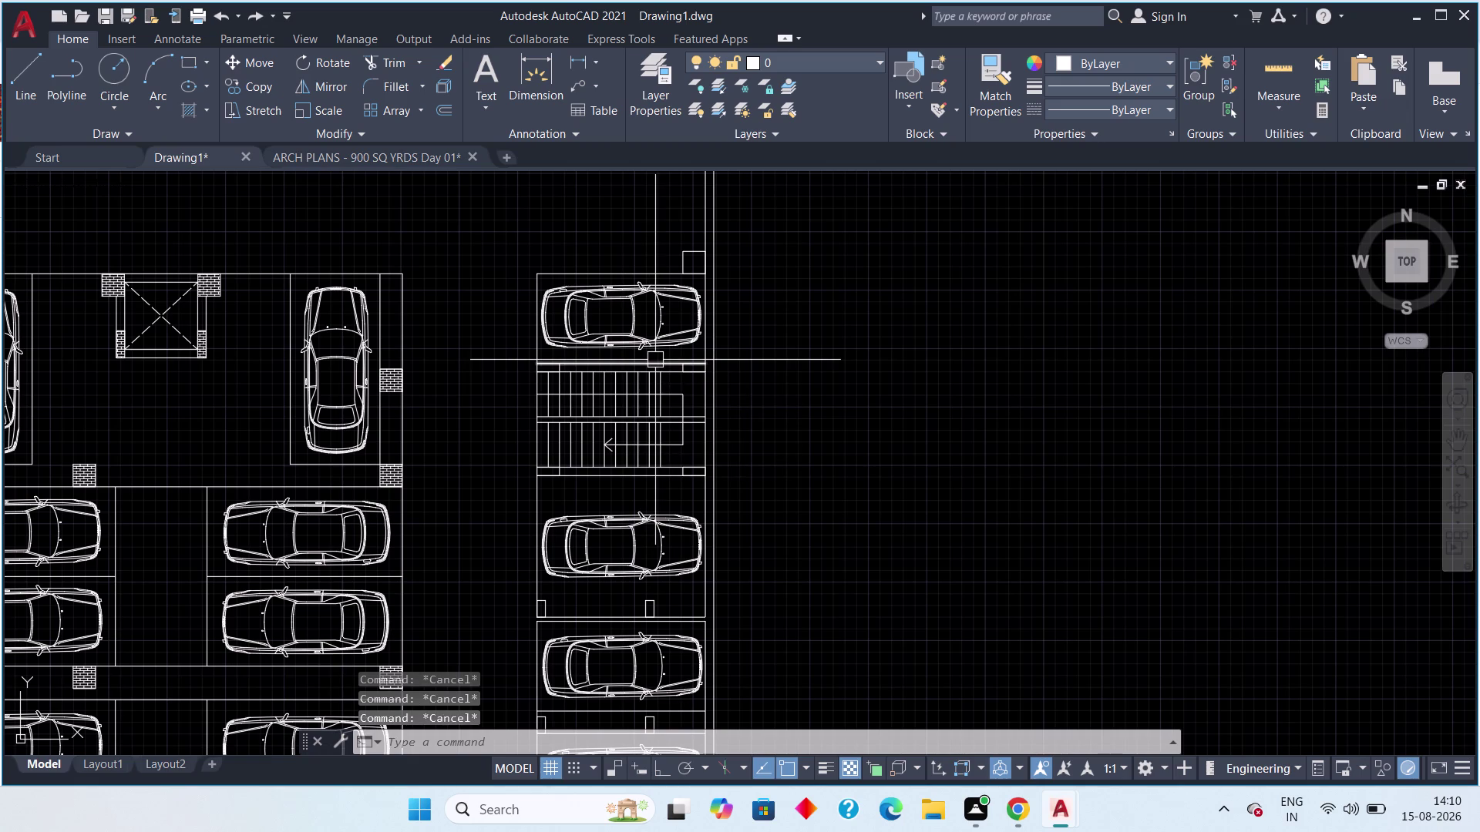
Brick-hatch the five columns above and around the stair corners.
key(h)
key(space)
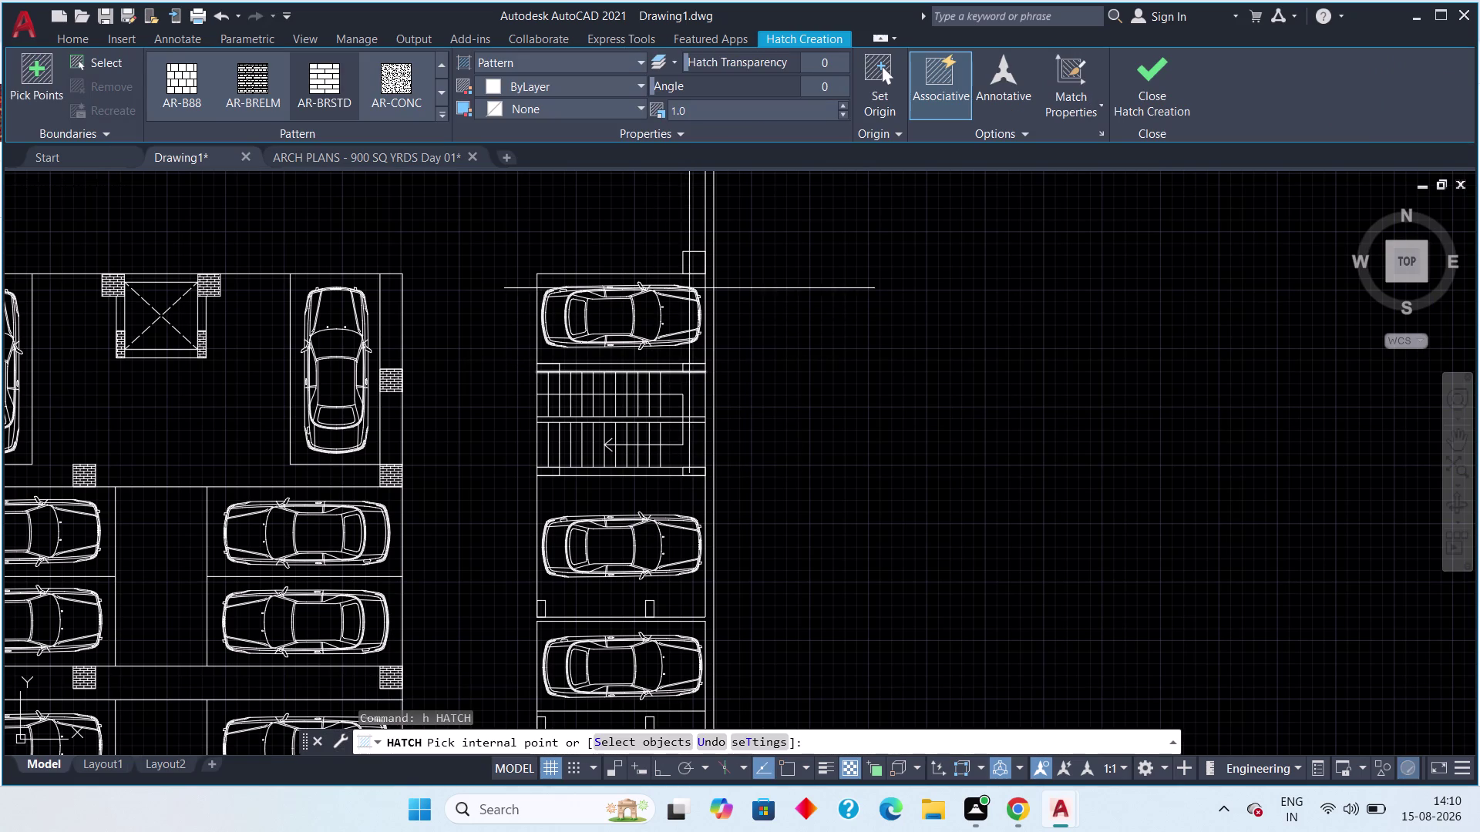
scroll(up, 3)
click(692, 266)
scroll(down, 3)
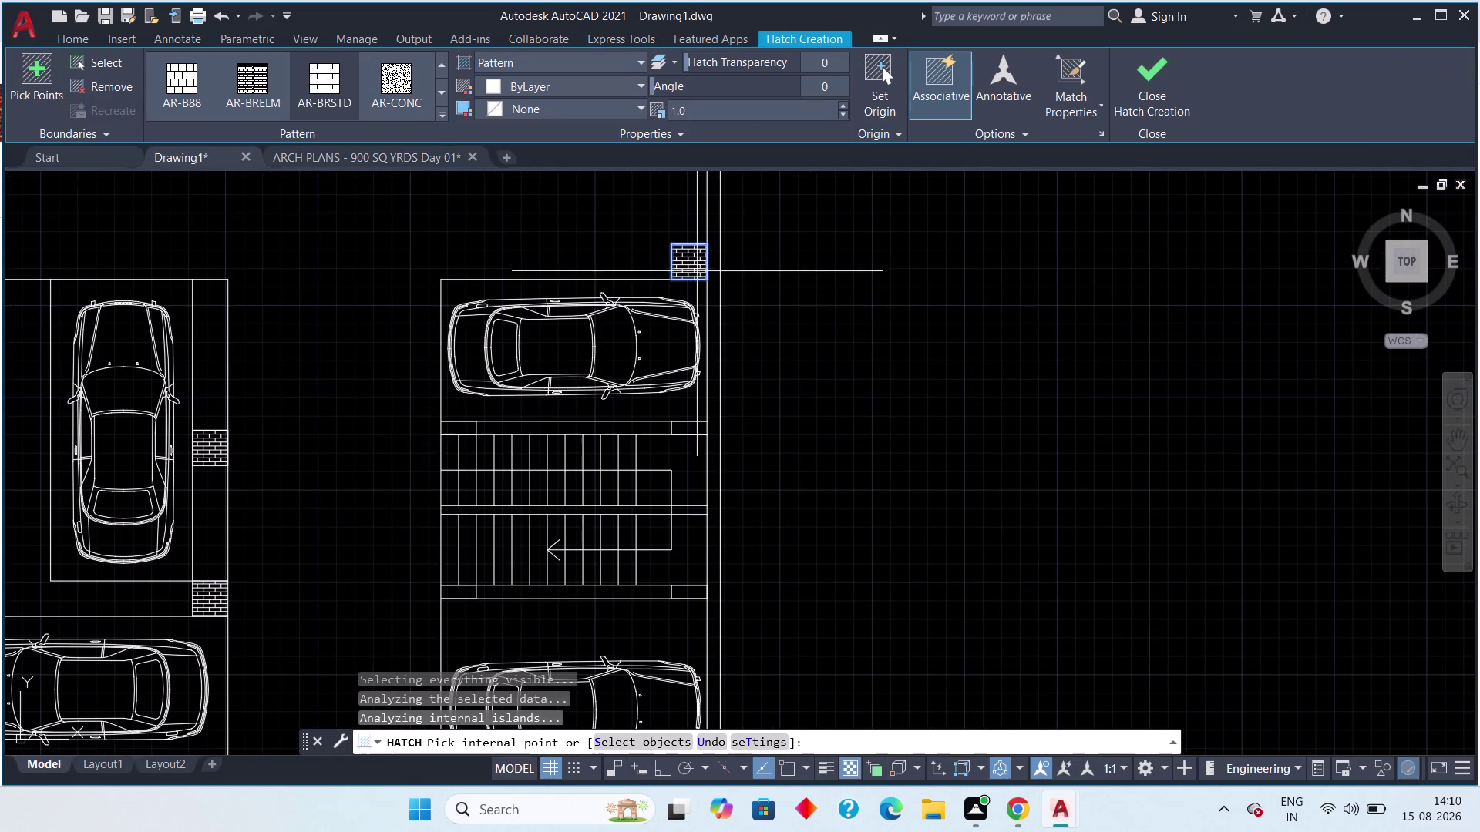
click(682, 428)
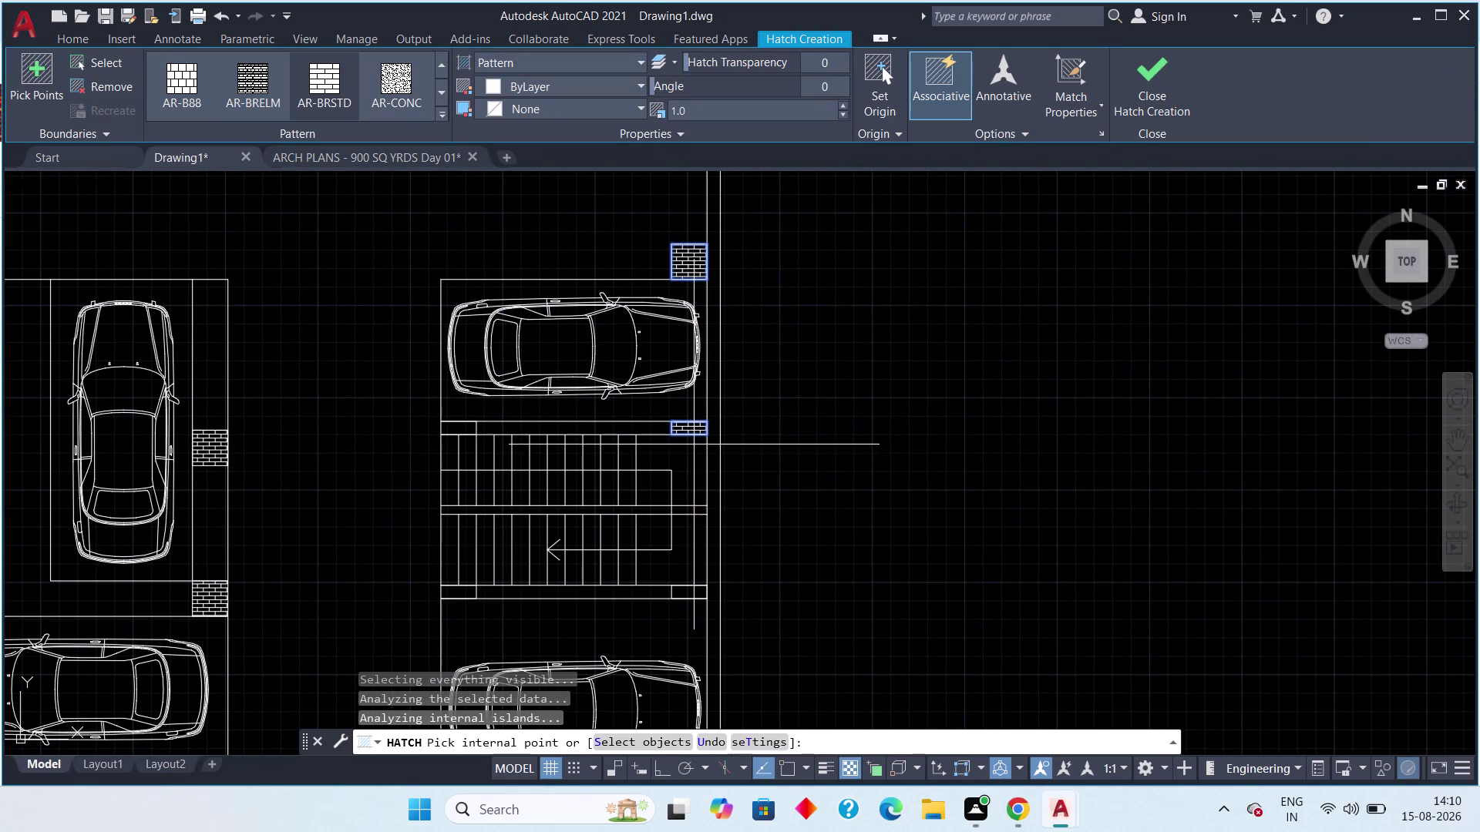
click(457, 429)
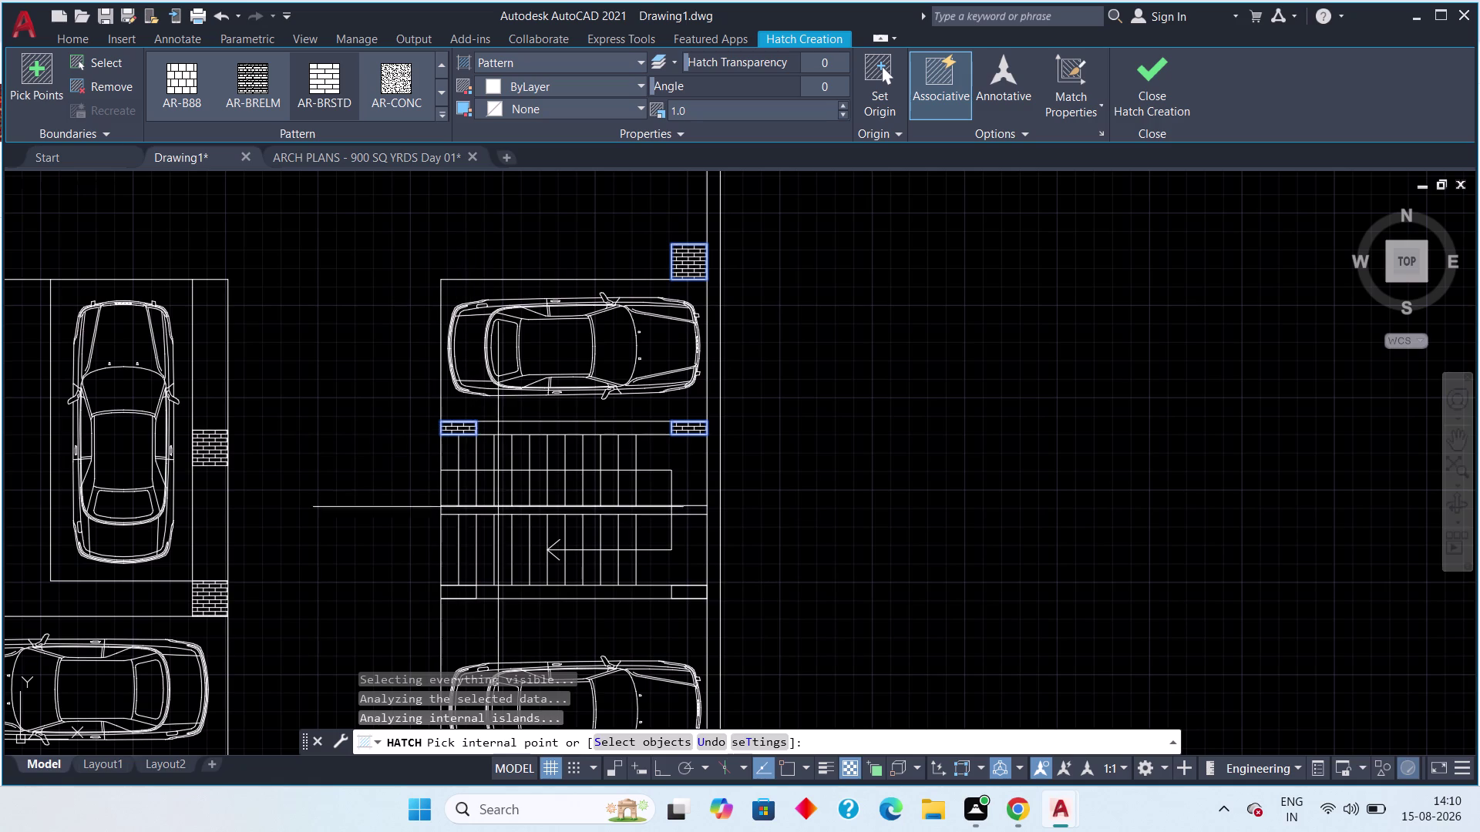
click(465, 594)
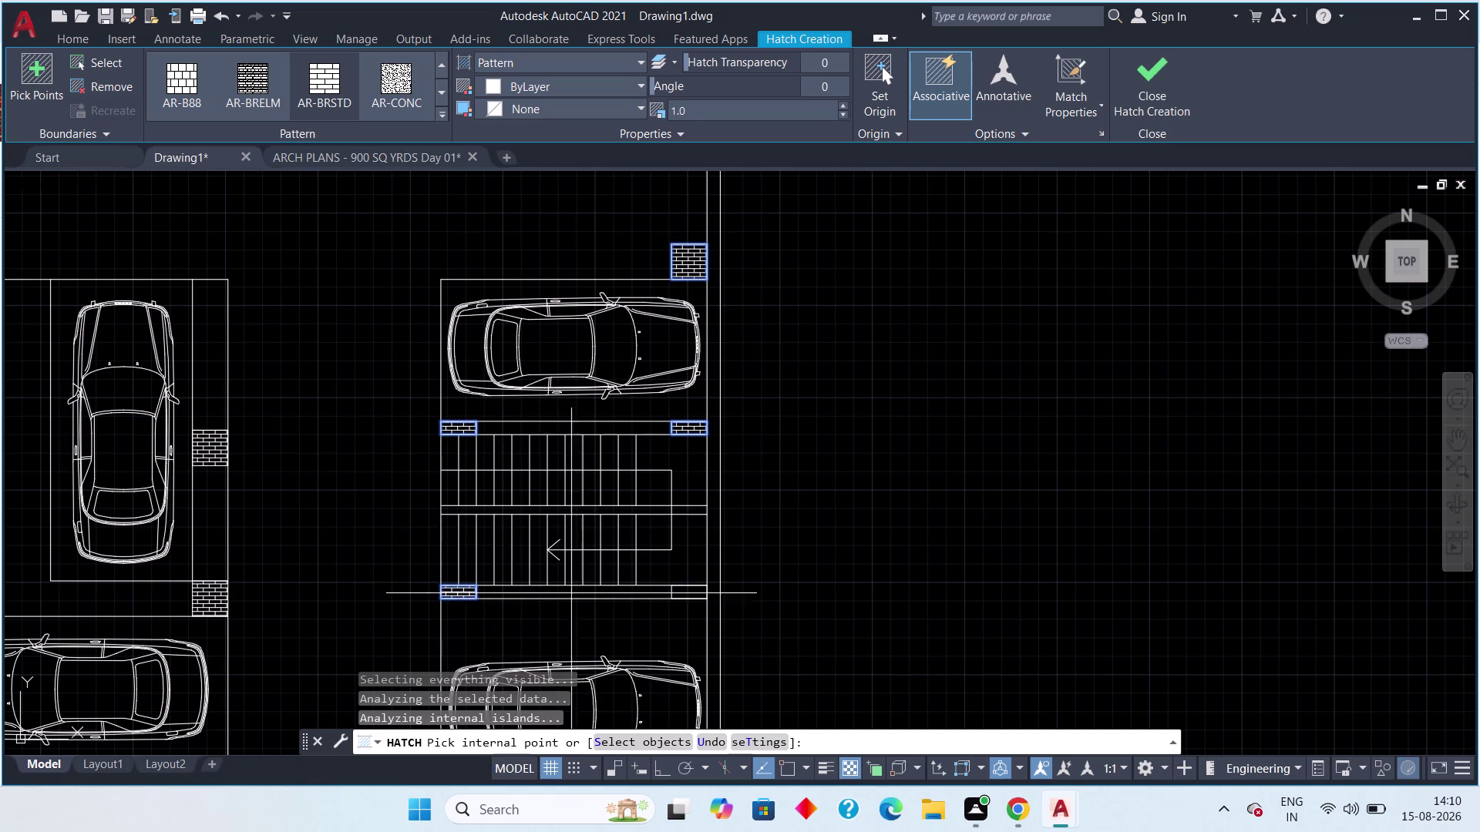
click(688, 593)
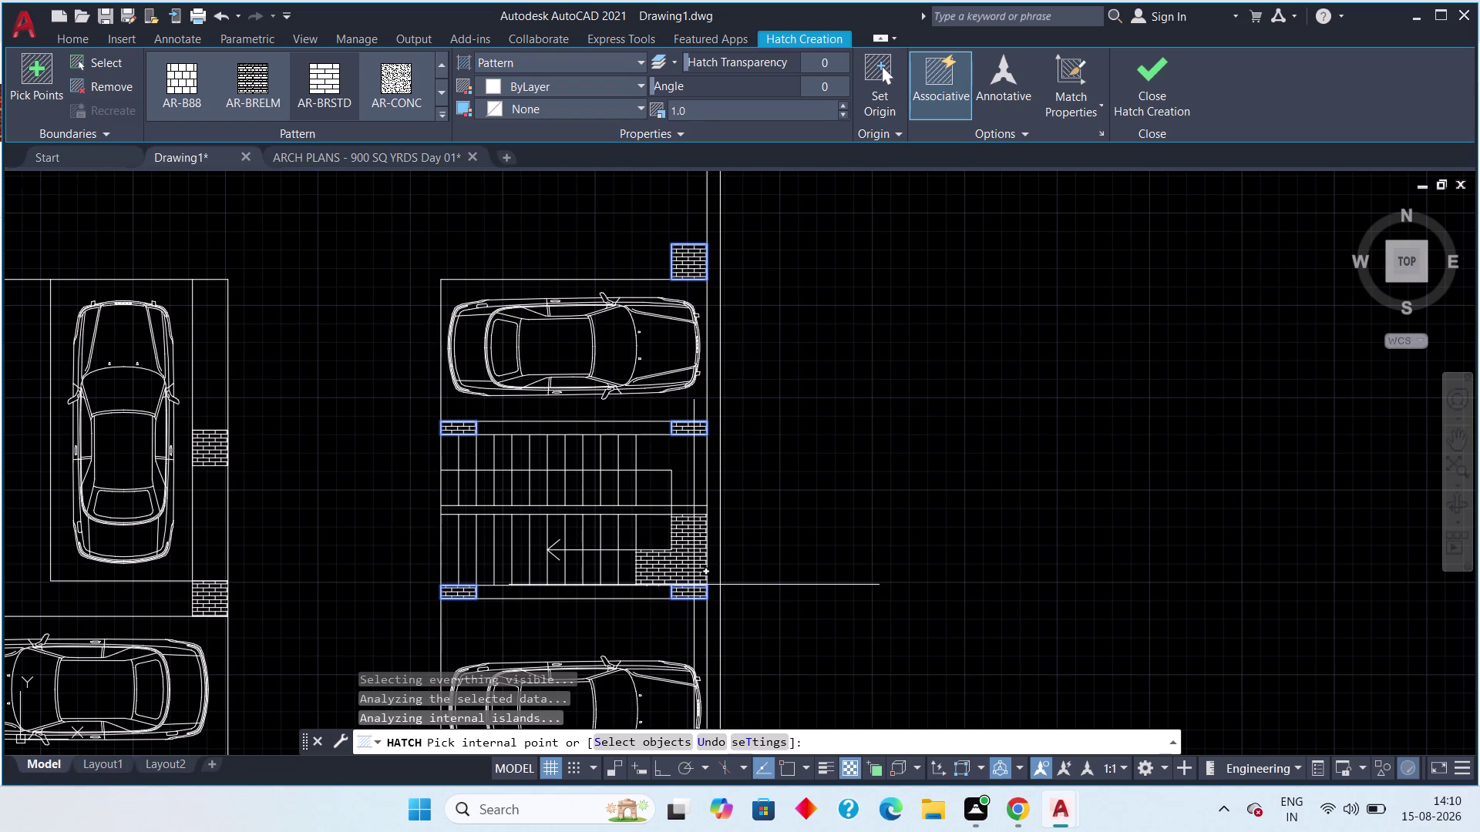
Brick-hatch the two columns beside the car bay below the stair.
scroll(down, 3)
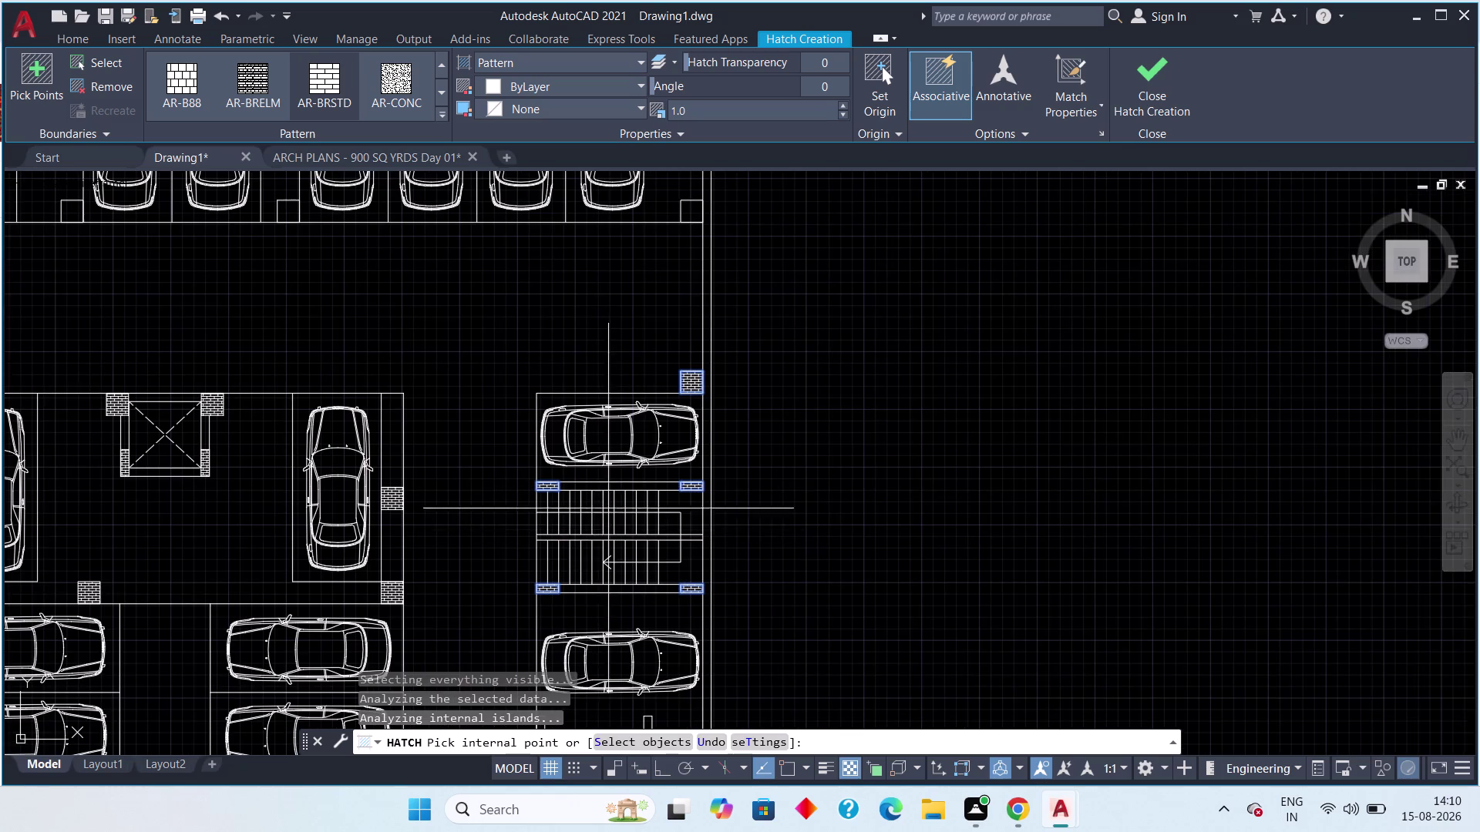
middle_drag(562, 511, 717, 369)
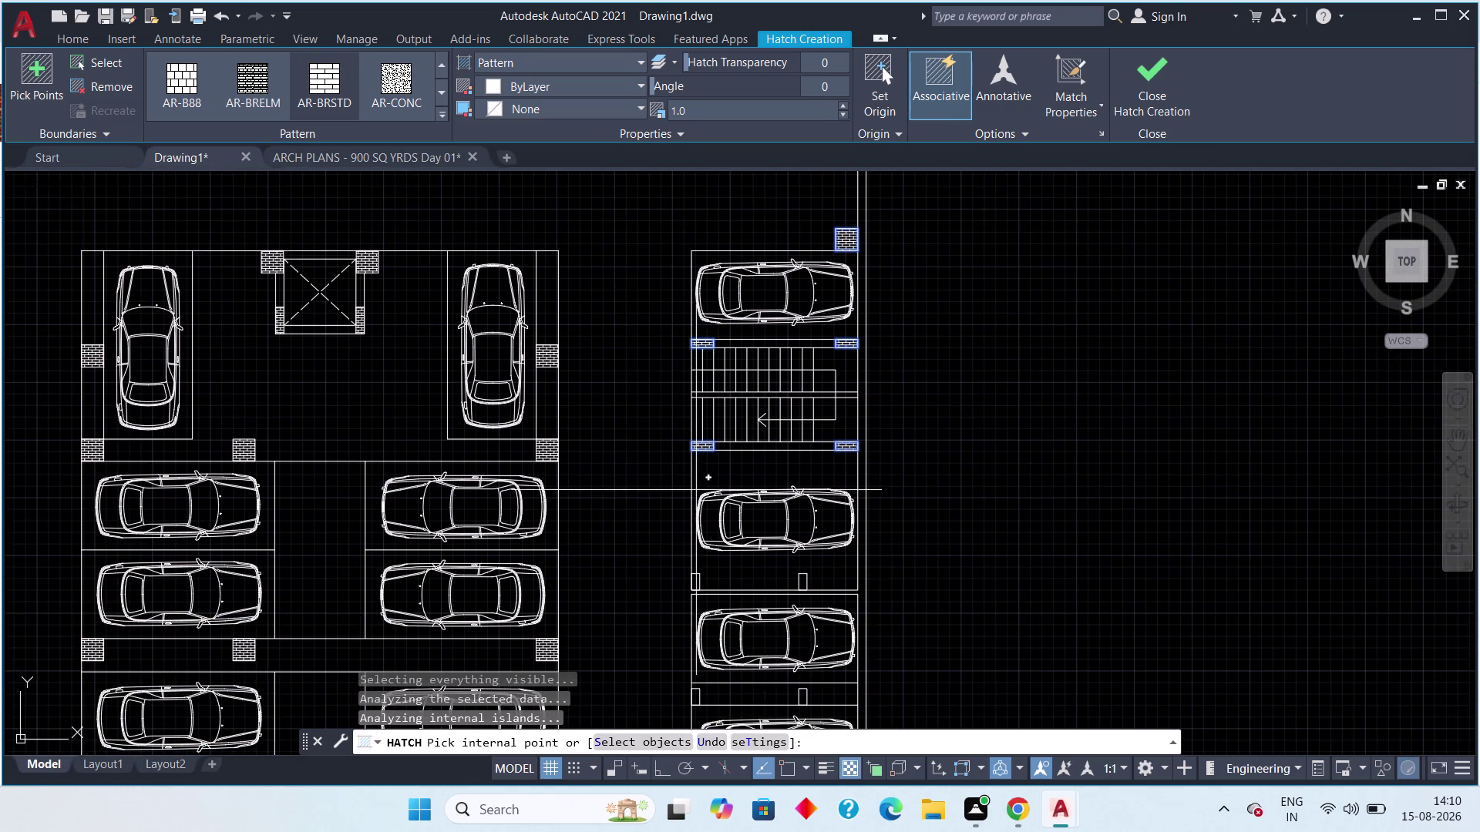
scroll(up, 3)
middle_drag(798, 576, 792, 543)
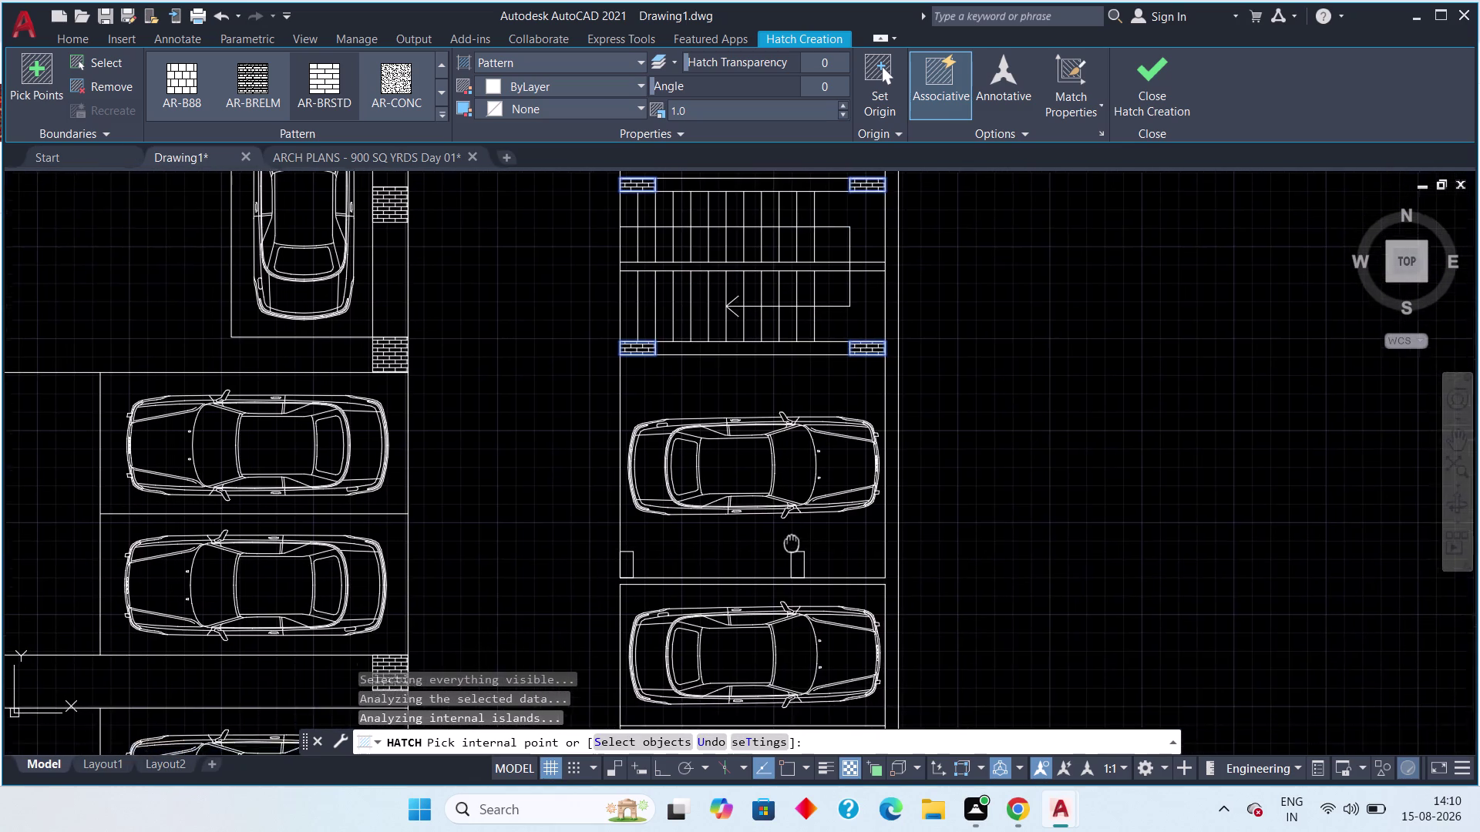
middle_drag(792, 544, 781, 494)
scroll(up, 3)
click(792, 517)
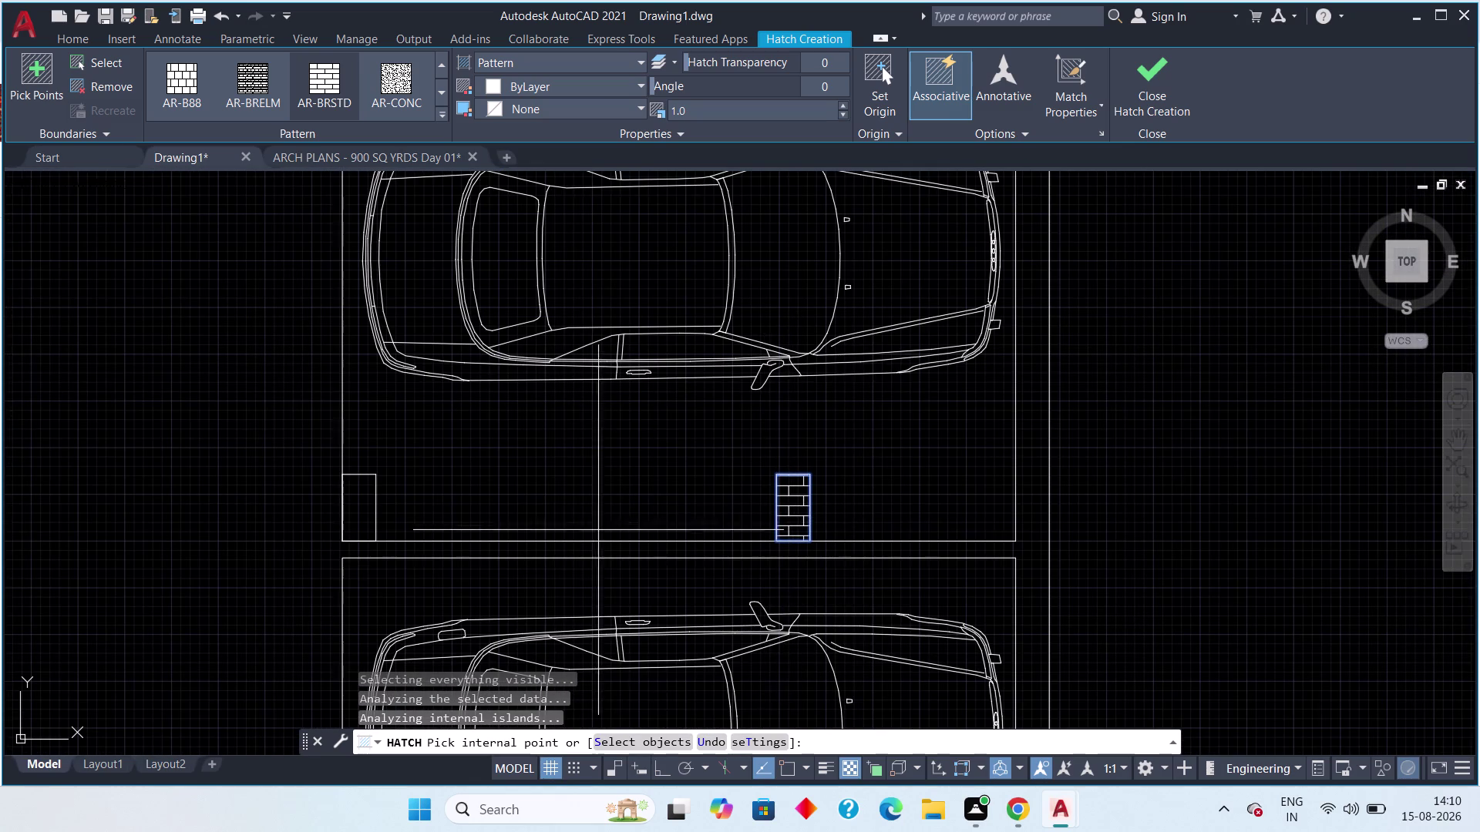
middle_drag(529, 519, 656, 520)
click(494, 518)
Brick-hatch the columns between the next bays and at the lower bay's sides.
scroll(down, 3)
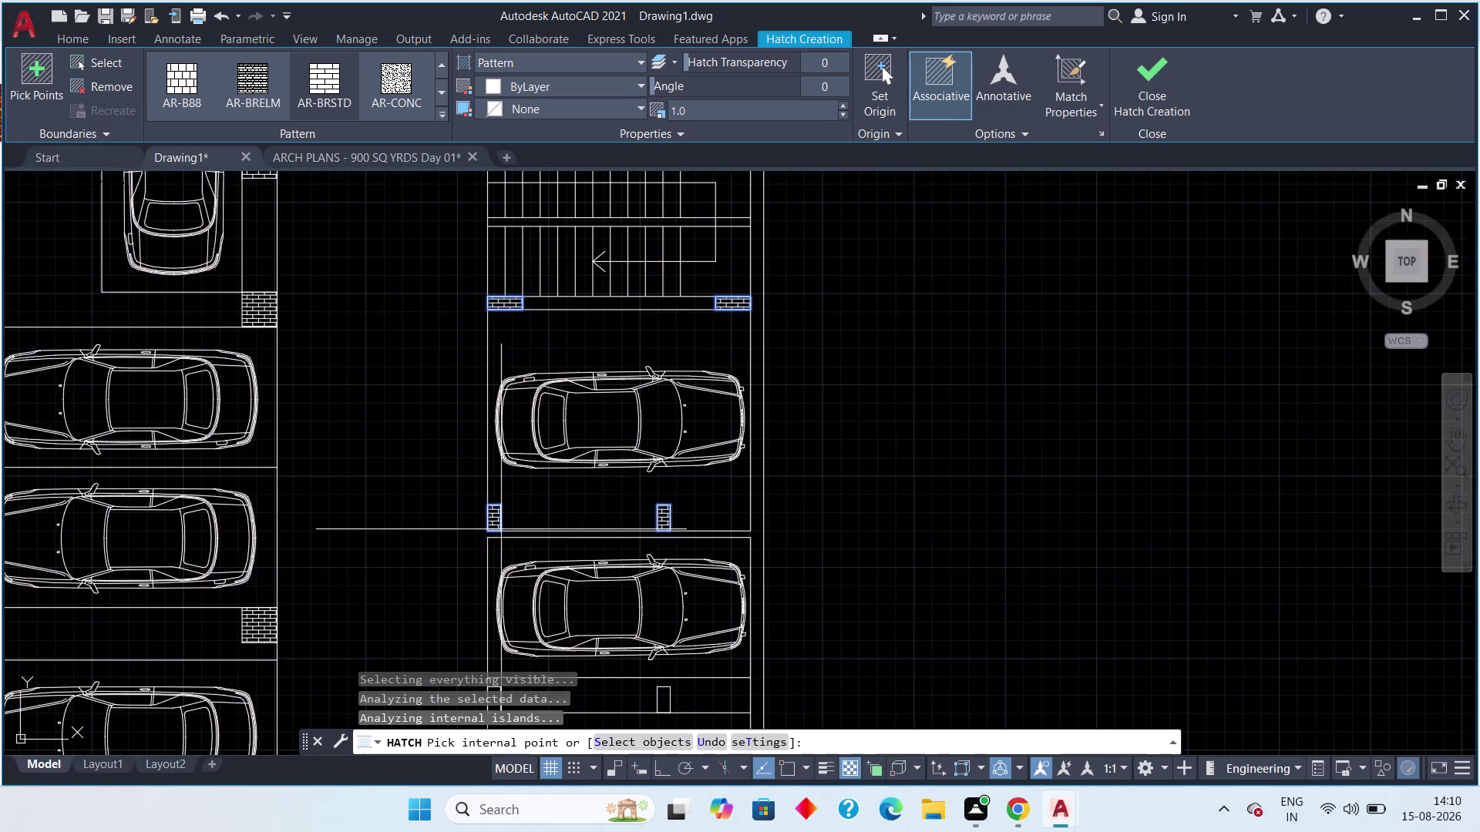
middle_drag(537, 543, 546, 360)
scroll(up, 3)
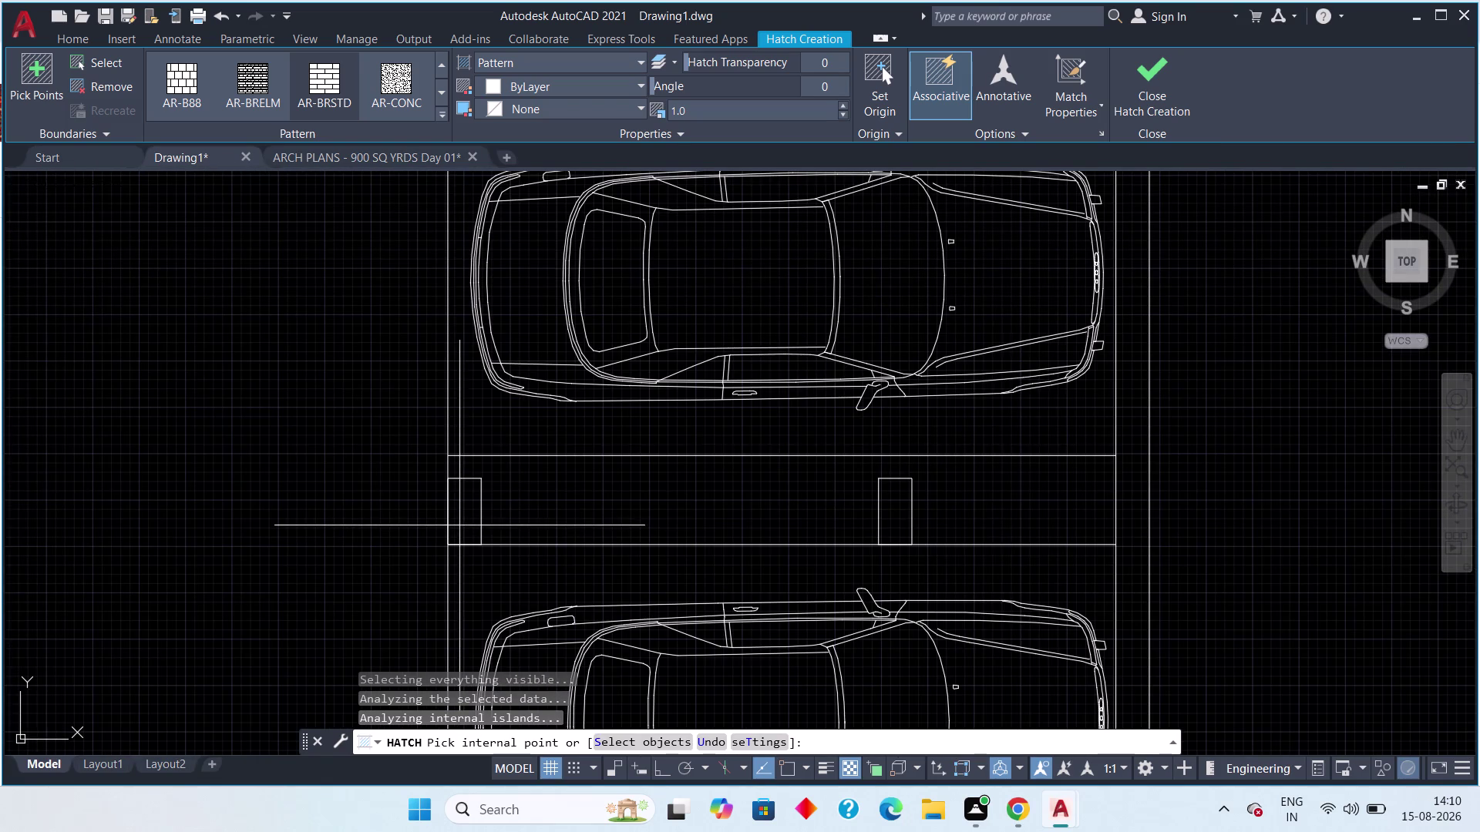
click(460, 526)
middle_drag(748, 537, 533, 499)
click(683, 484)
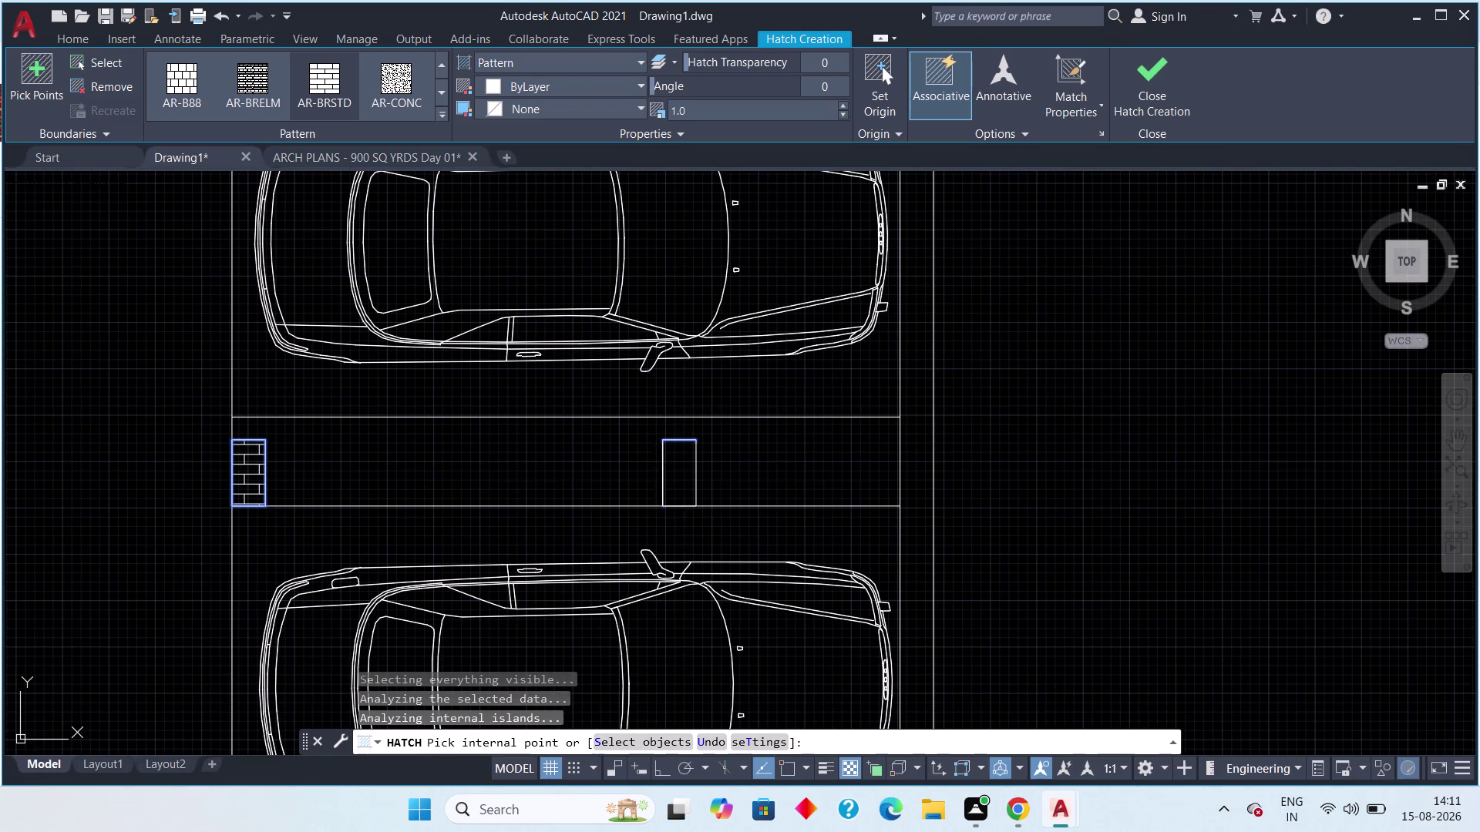
middle_drag(680, 530, 681, 343)
scroll(down, 3)
click(679, 603)
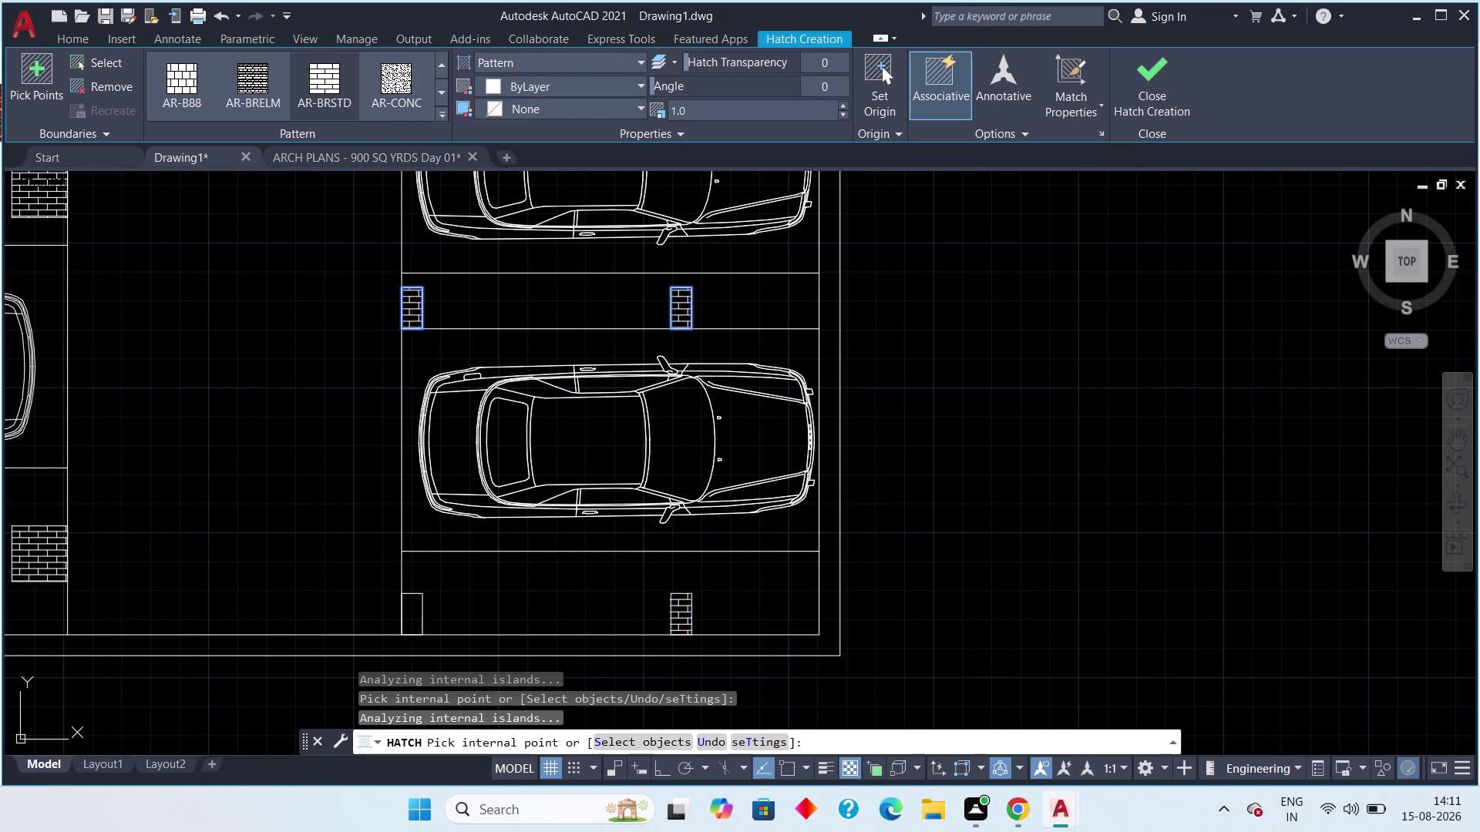
click(410, 620)
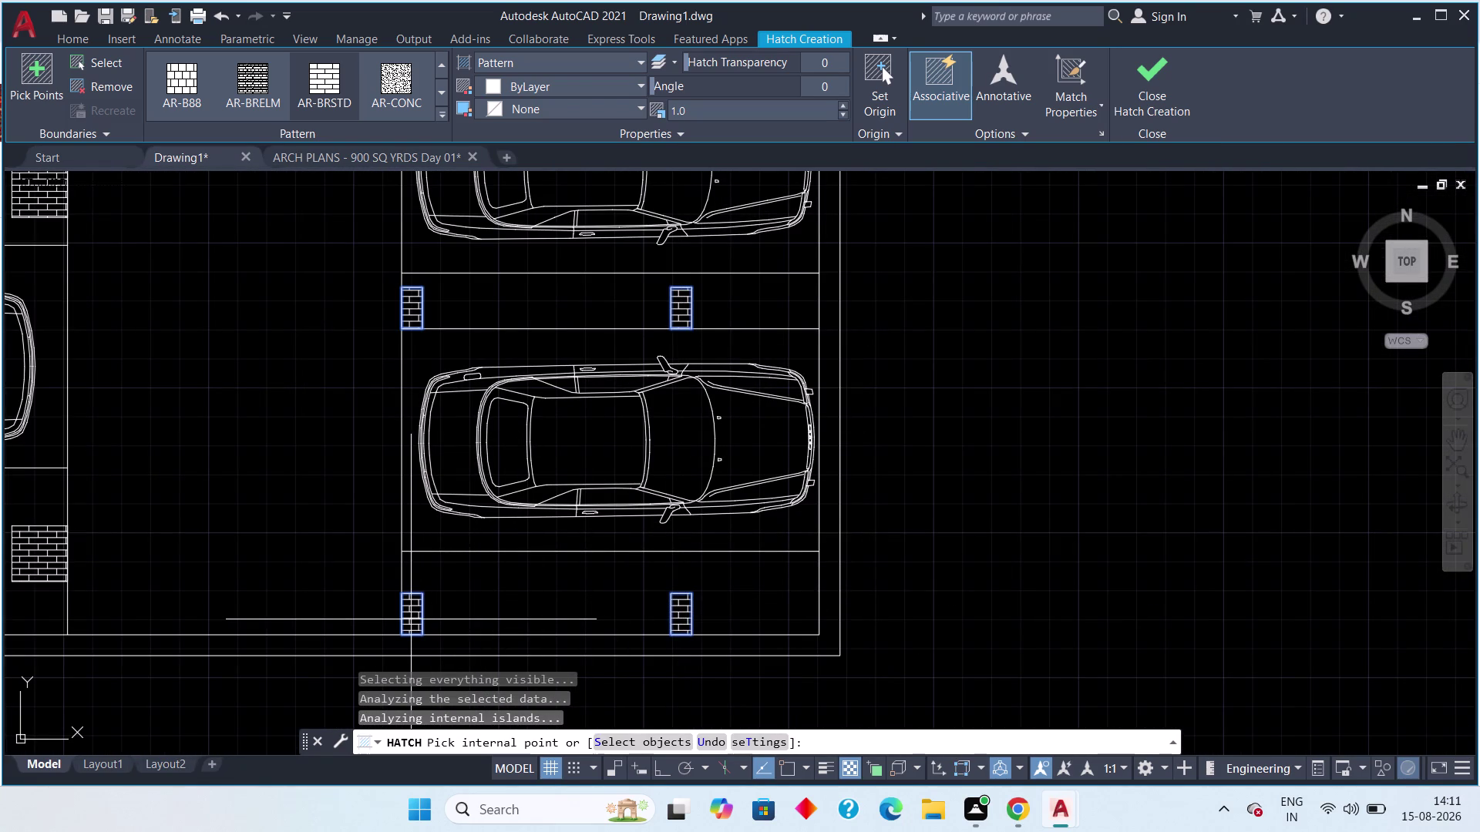
Brick-hatch the two columns at the end of the top car row.
scroll(down, 3)
middle_drag(402, 556, 401, 668)
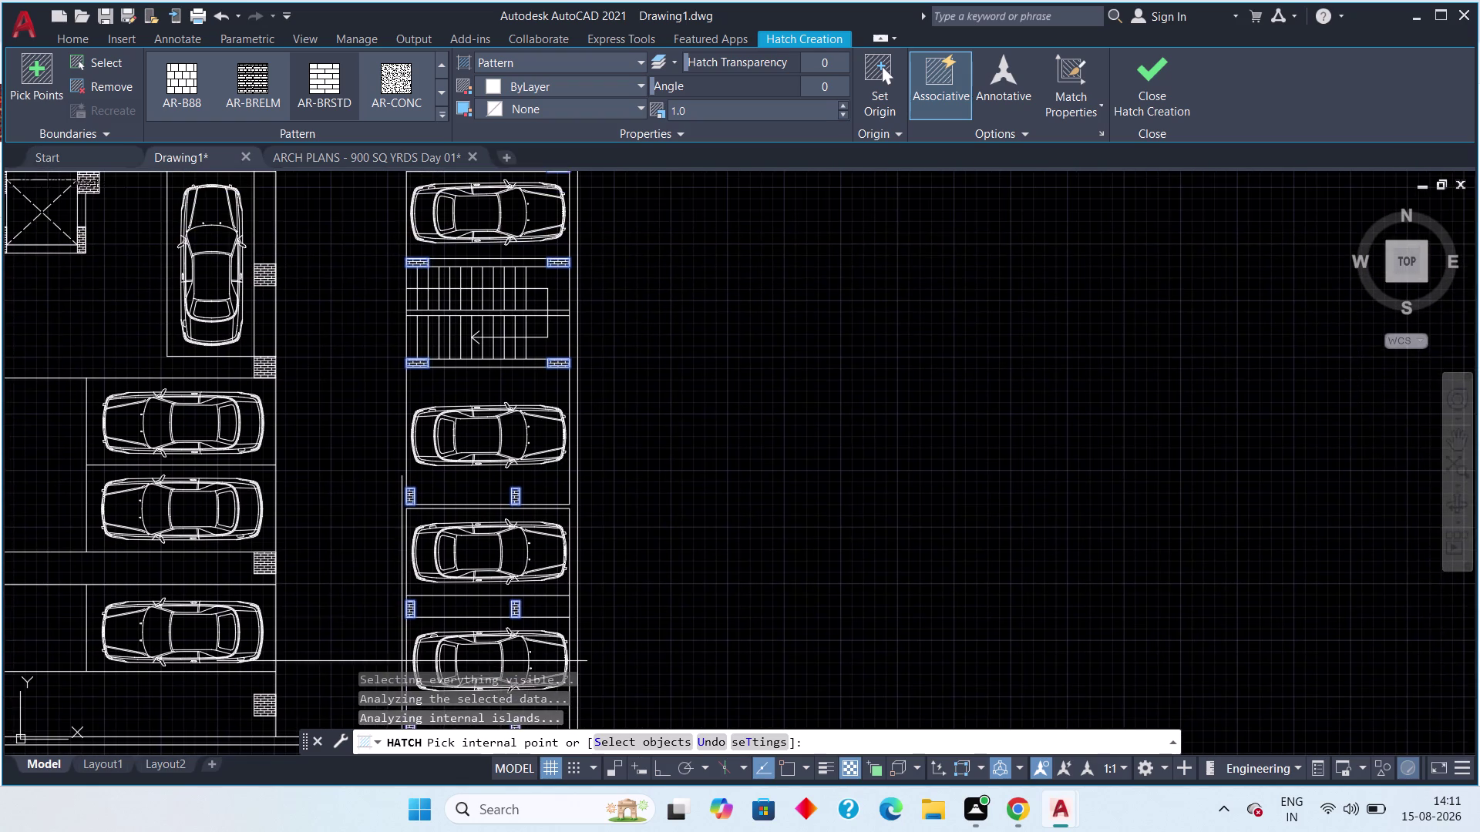
middle_drag(364, 416, 375, 673)
middle_drag(406, 404, 272, 710)
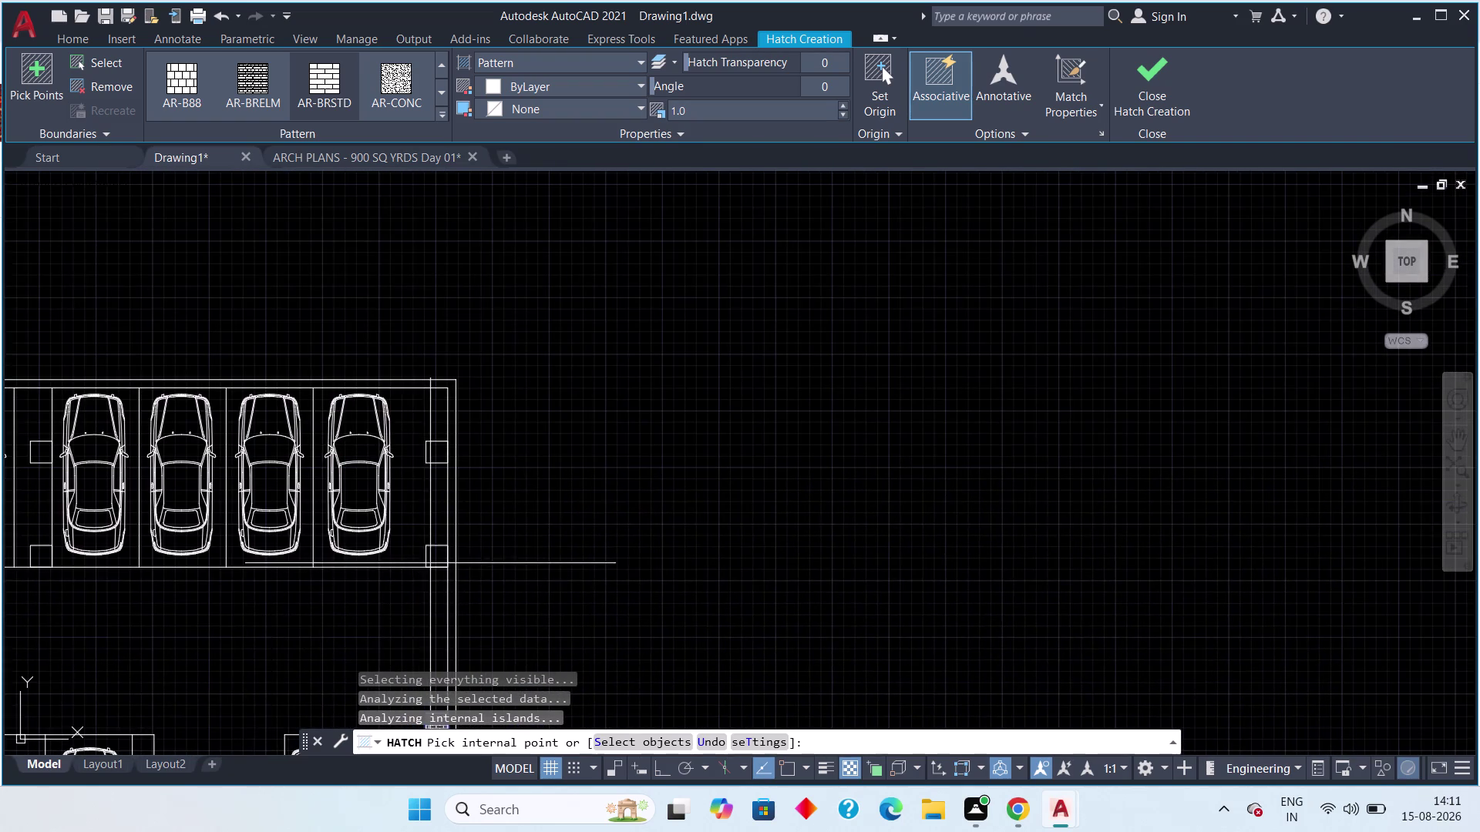
scroll(up, 3)
click(433, 553)
click(432, 404)
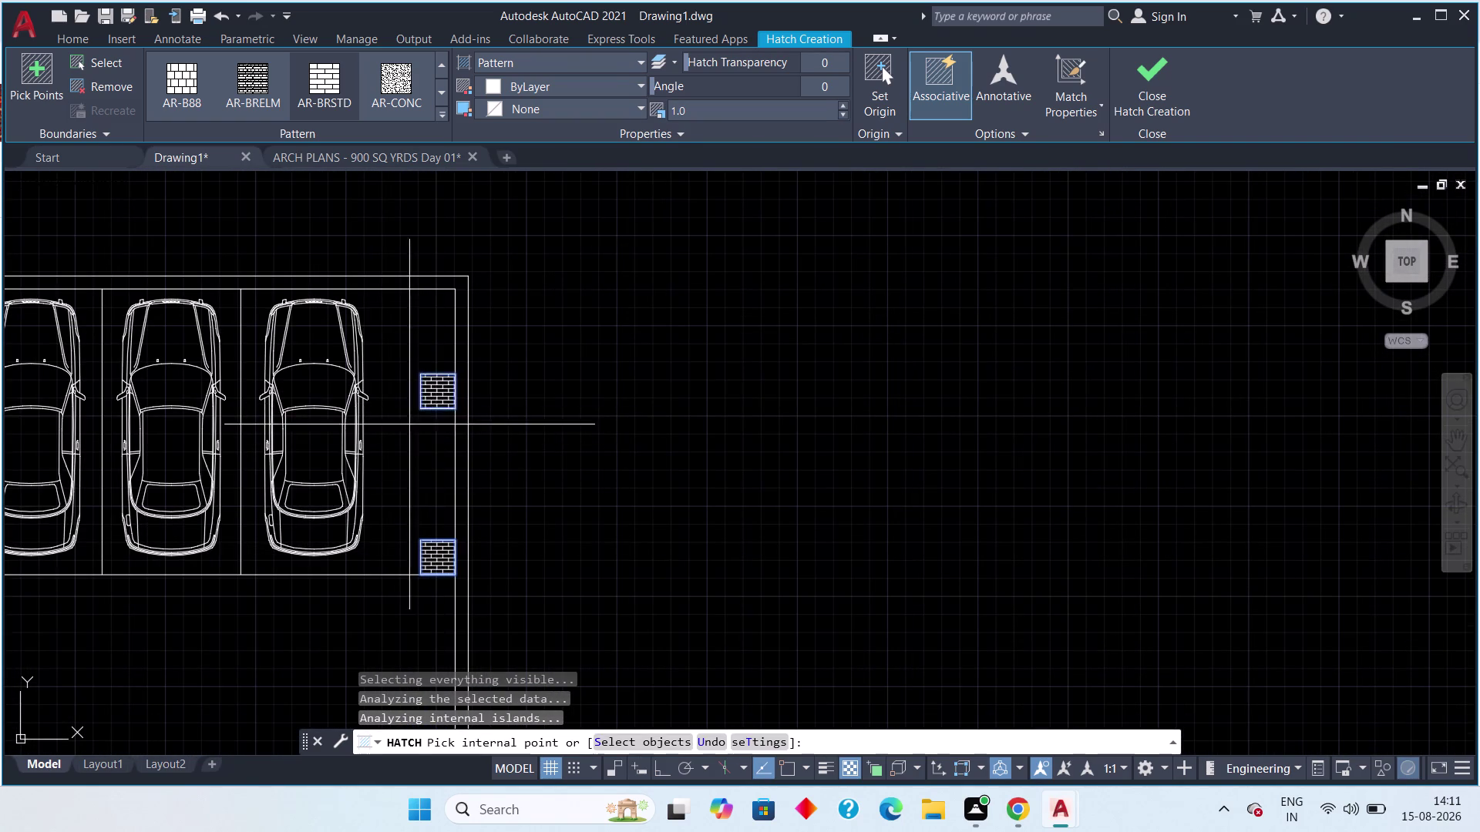
Brick-hatch three columns between the bays along the car row.
scroll(down, 3)
middle_drag(296, 630, 679, 602)
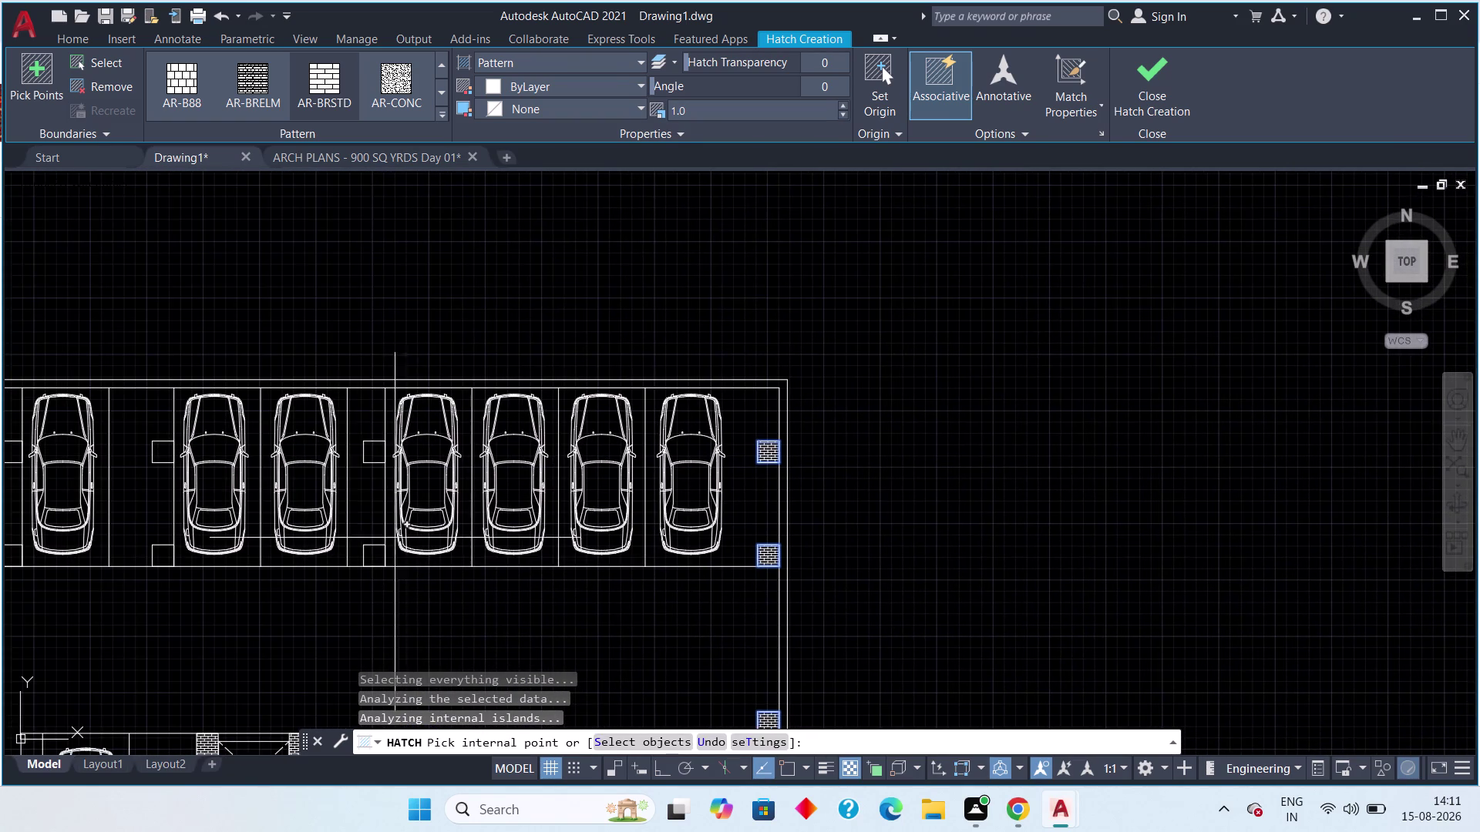
scroll(up, 3)
click(370, 586)
click(358, 325)
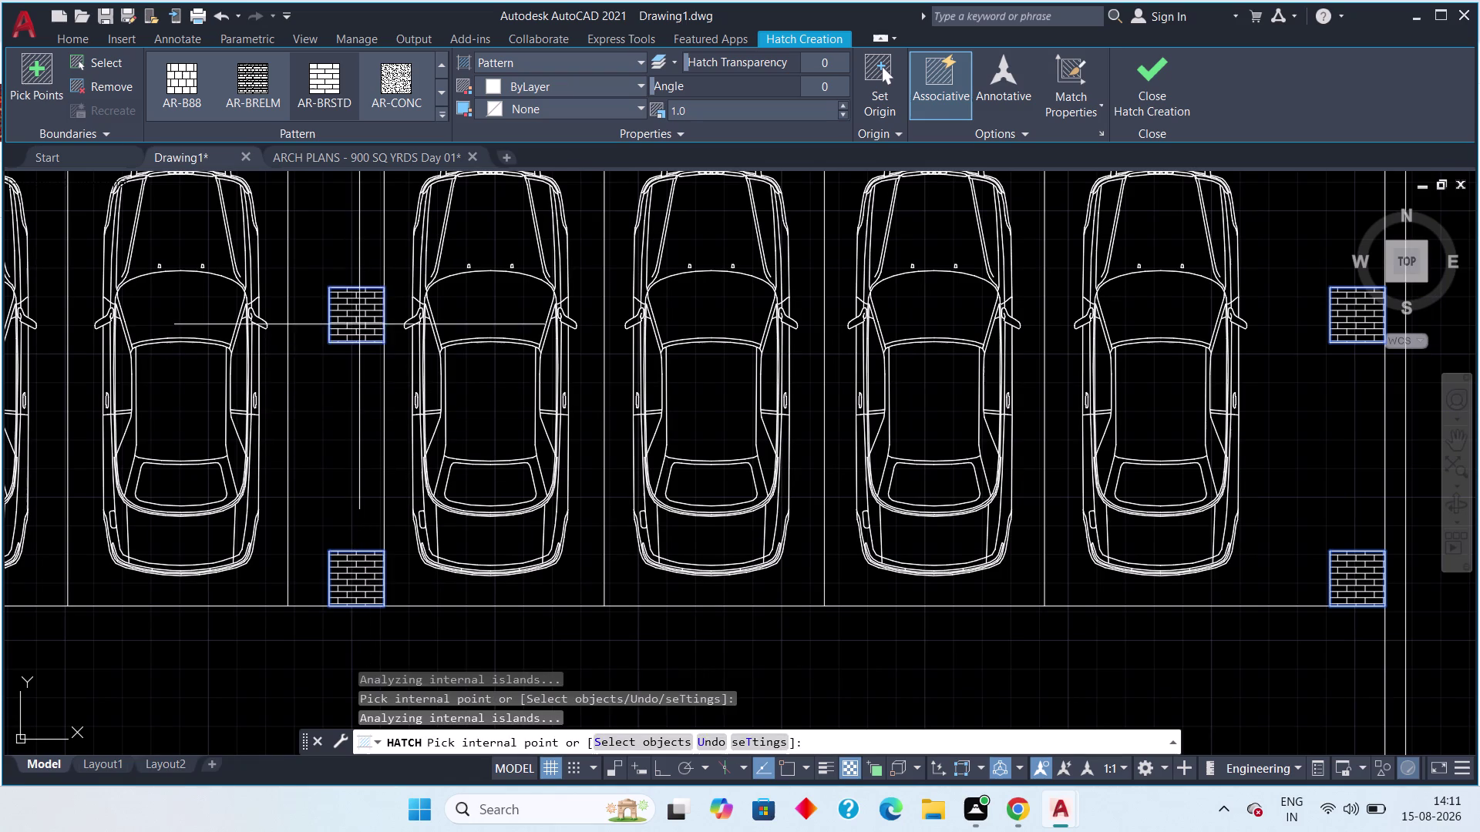
scroll(down, 3)
middle_drag(345, 430, 566, 494)
scroll(up, 3)
click(423, 432)
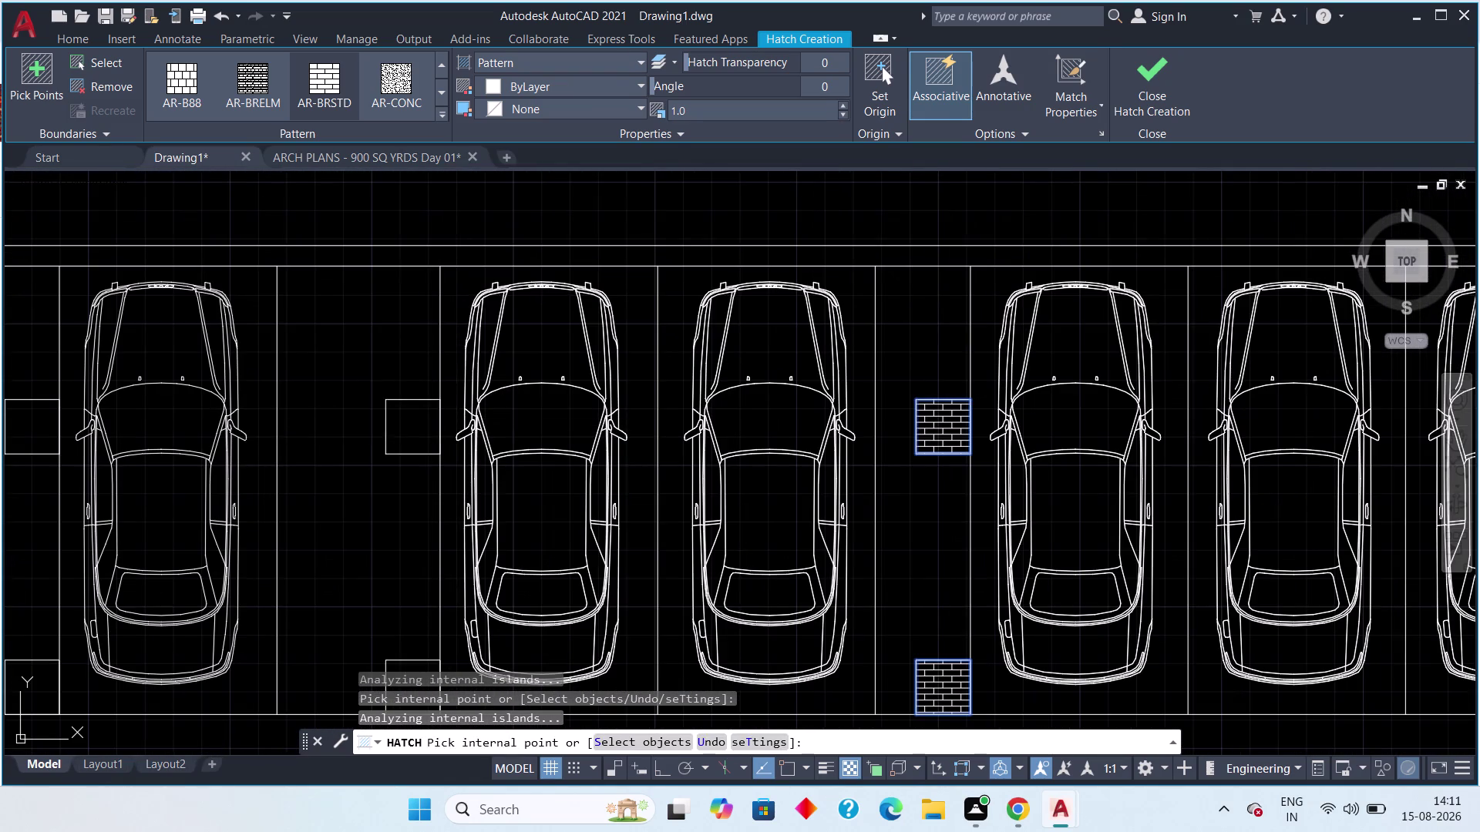
middle_drag(443, 488, 436, 433)
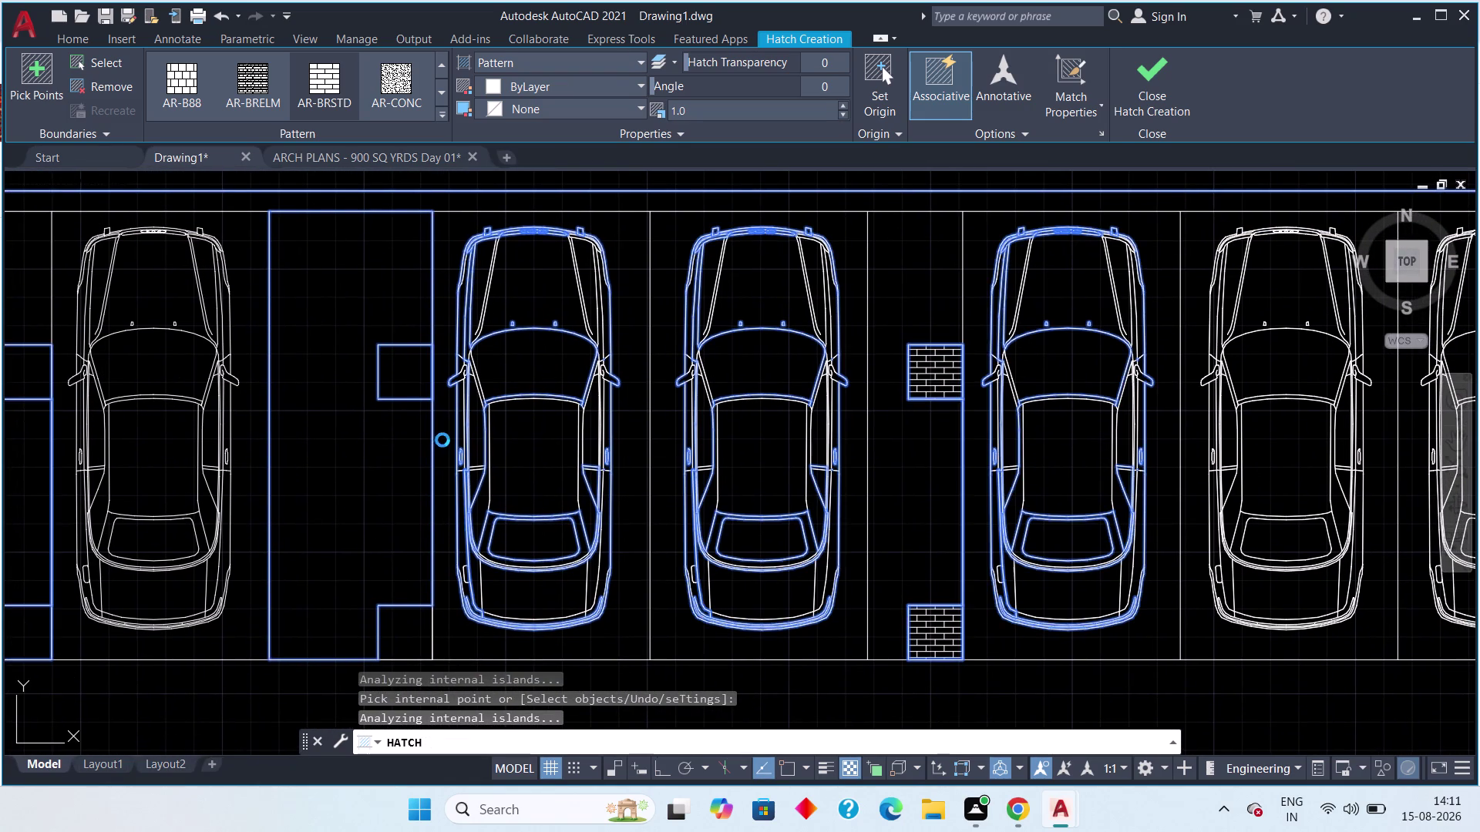
Undo and cancel the wrongly spread brick fills, including a retried large fill.
key(ctrl+z)
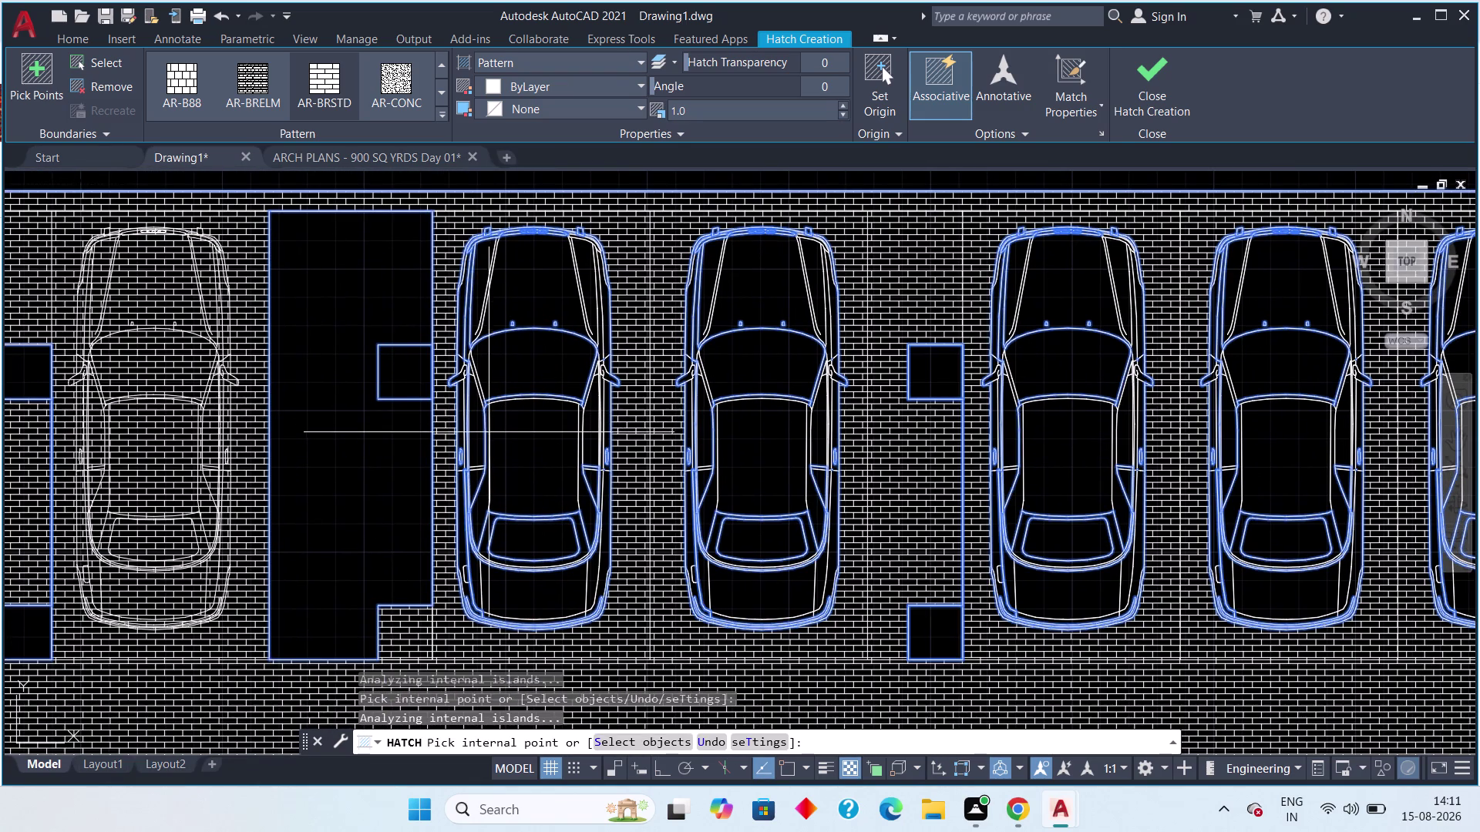
key(Escape)
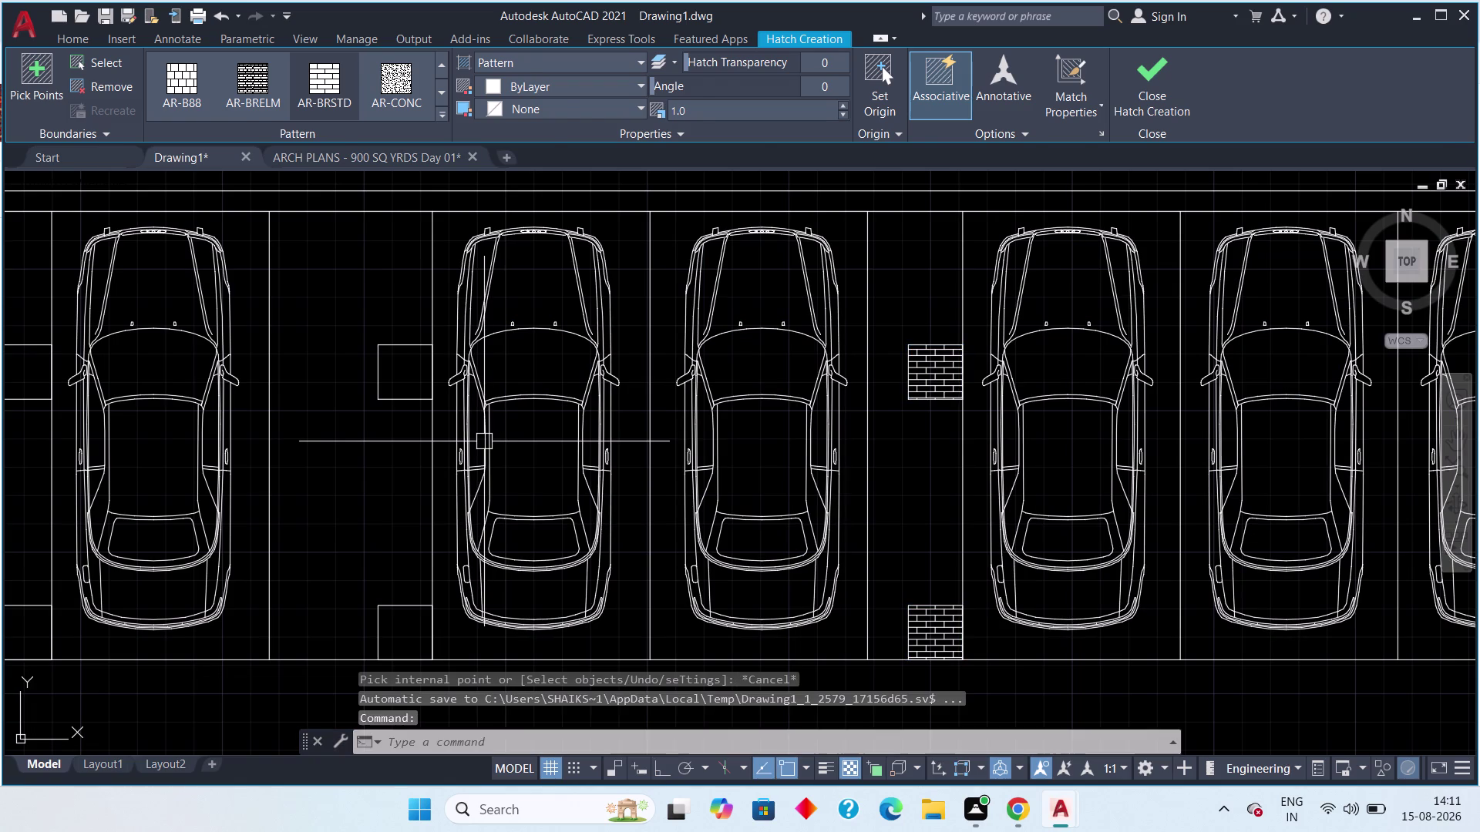
key(h)
key(space)
click(410, 663)
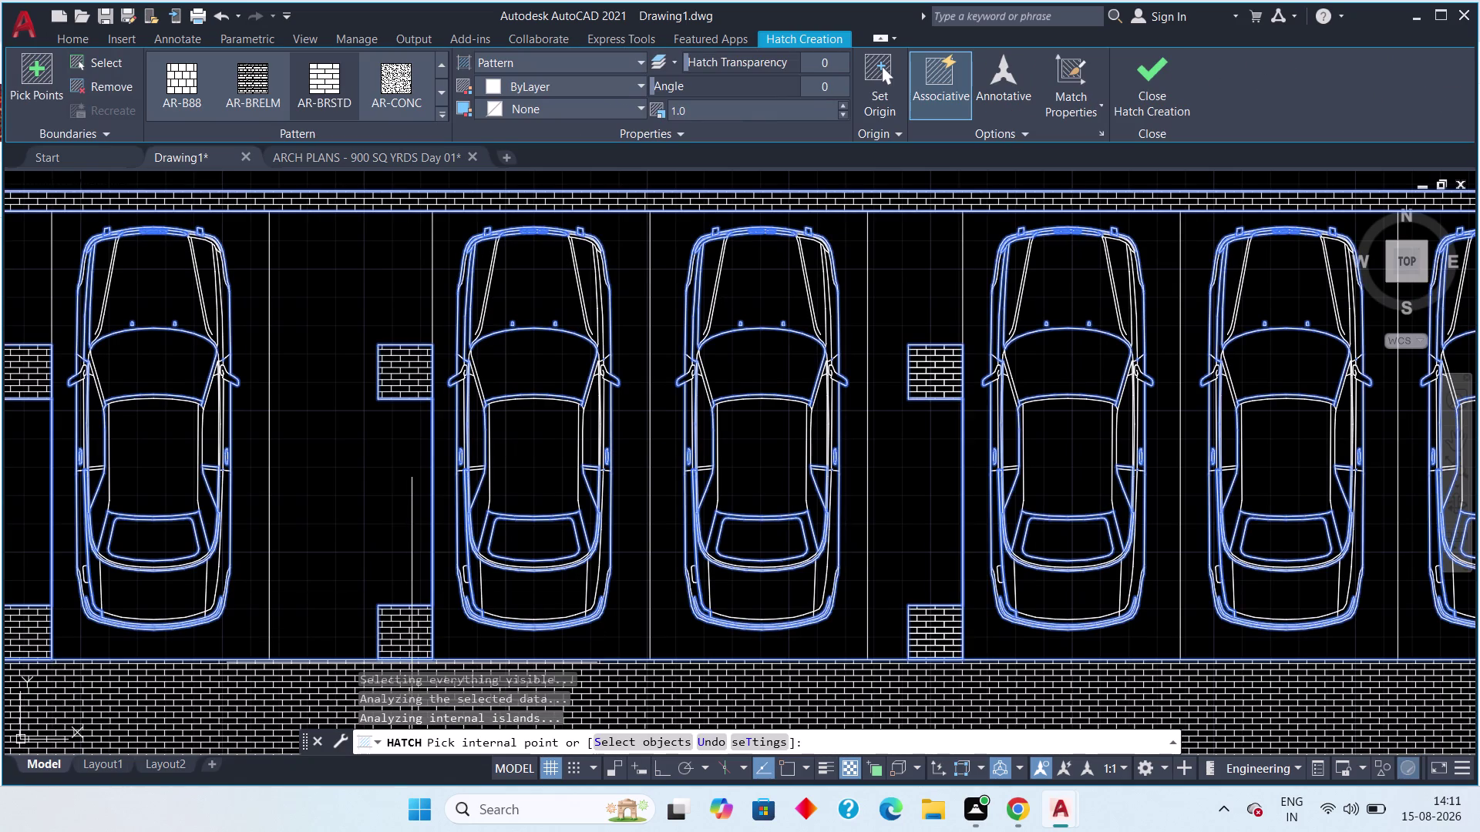
key(ctrl+z)
key(Escape)
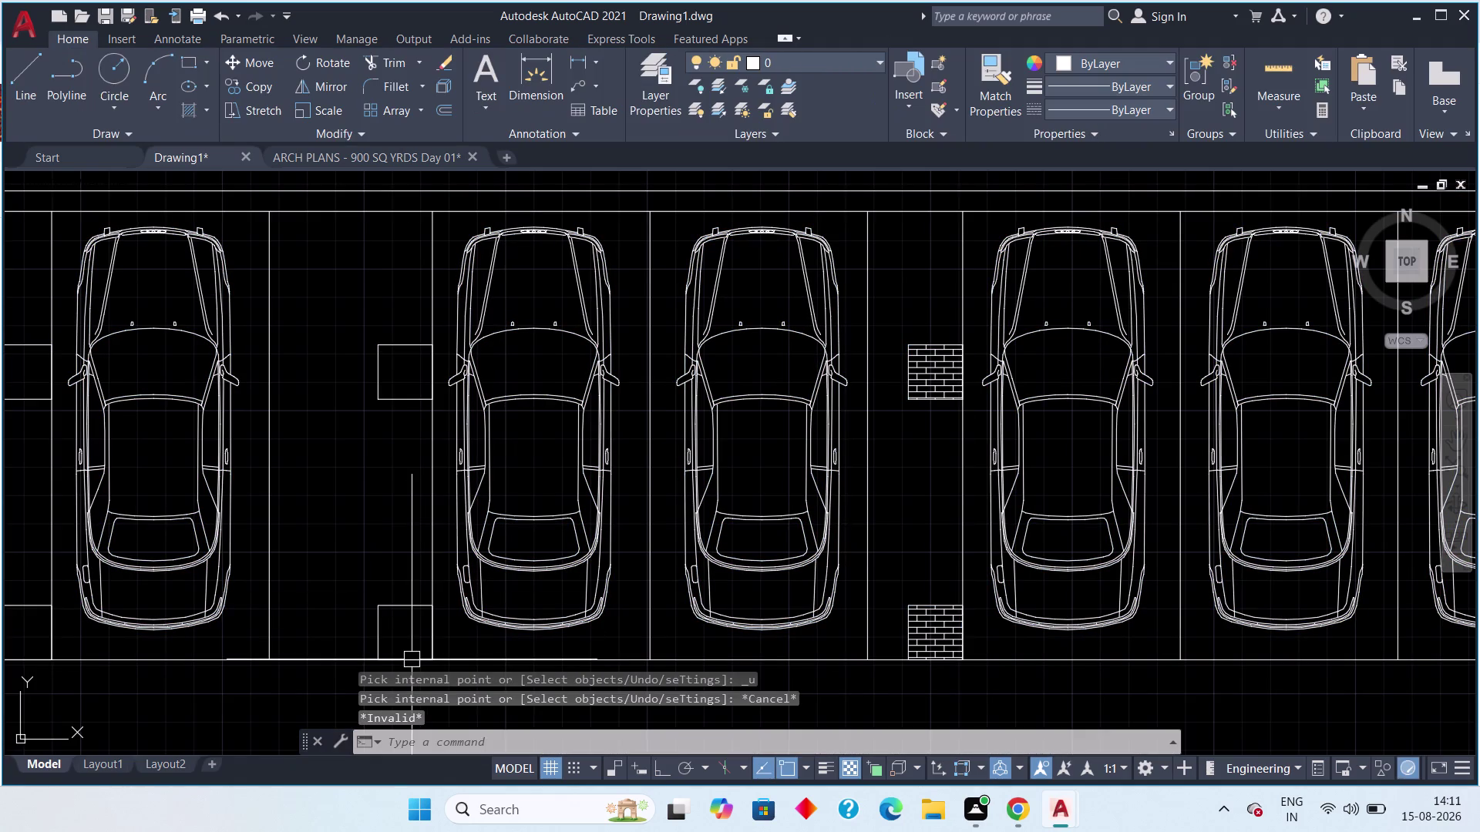
Restart HATCH and brick-fill two more column pairs between the bays.
key(h)
key(space)
click(405, 637)
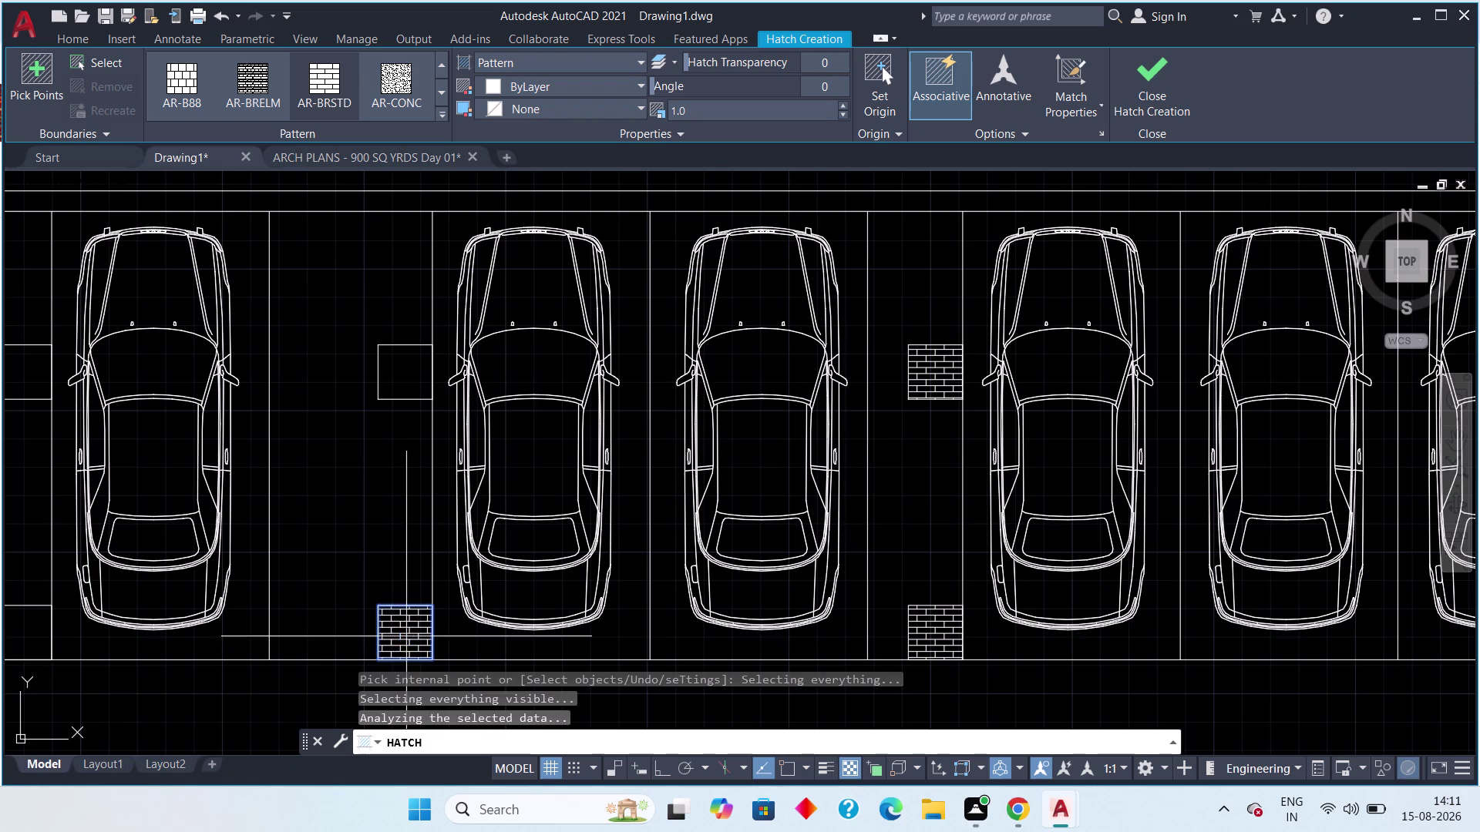
click(412, 376)
middle_drag(333, 501, 682, 478)
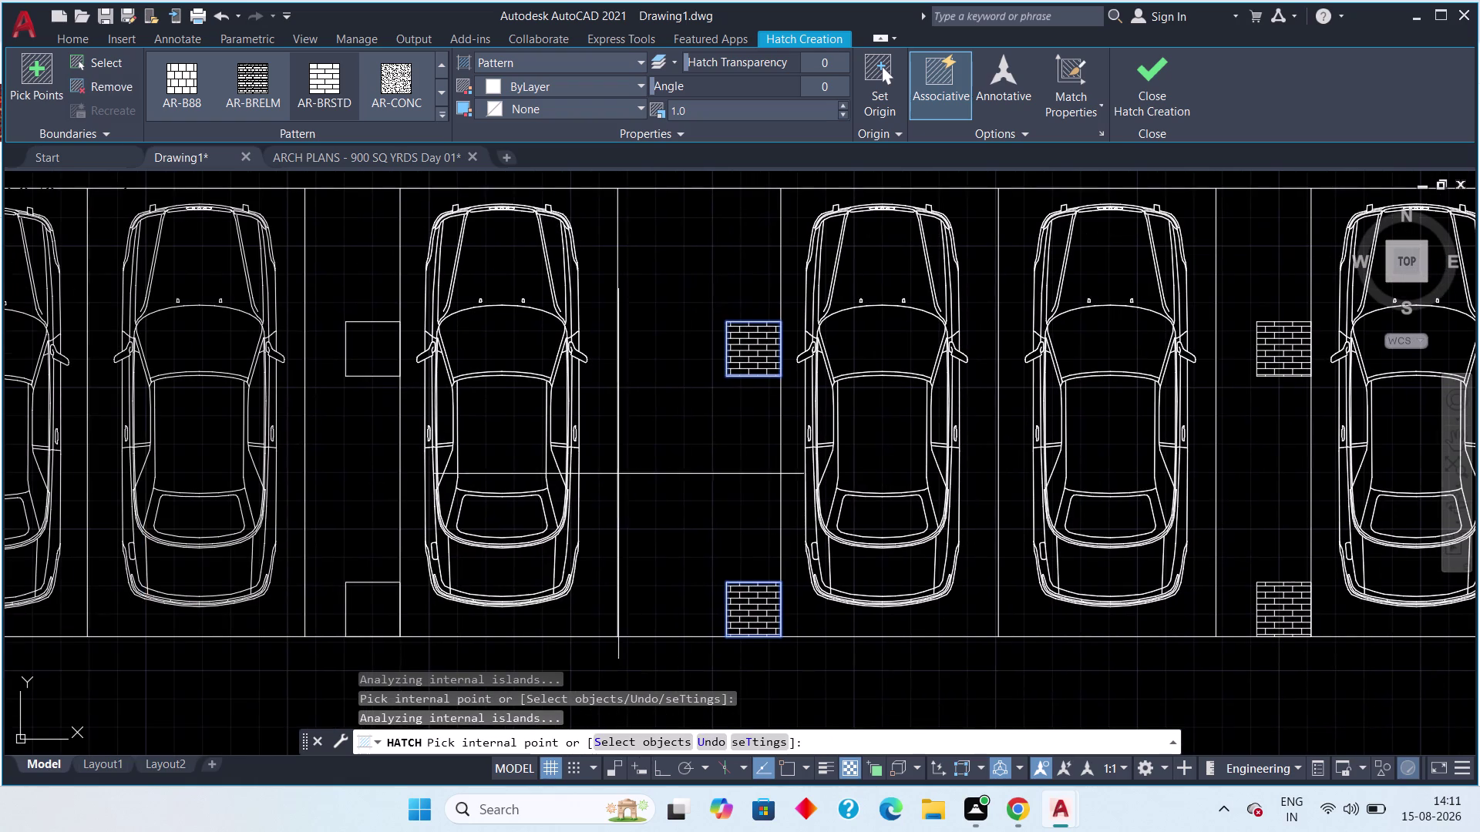
click(367, 599)
click(372, 348)
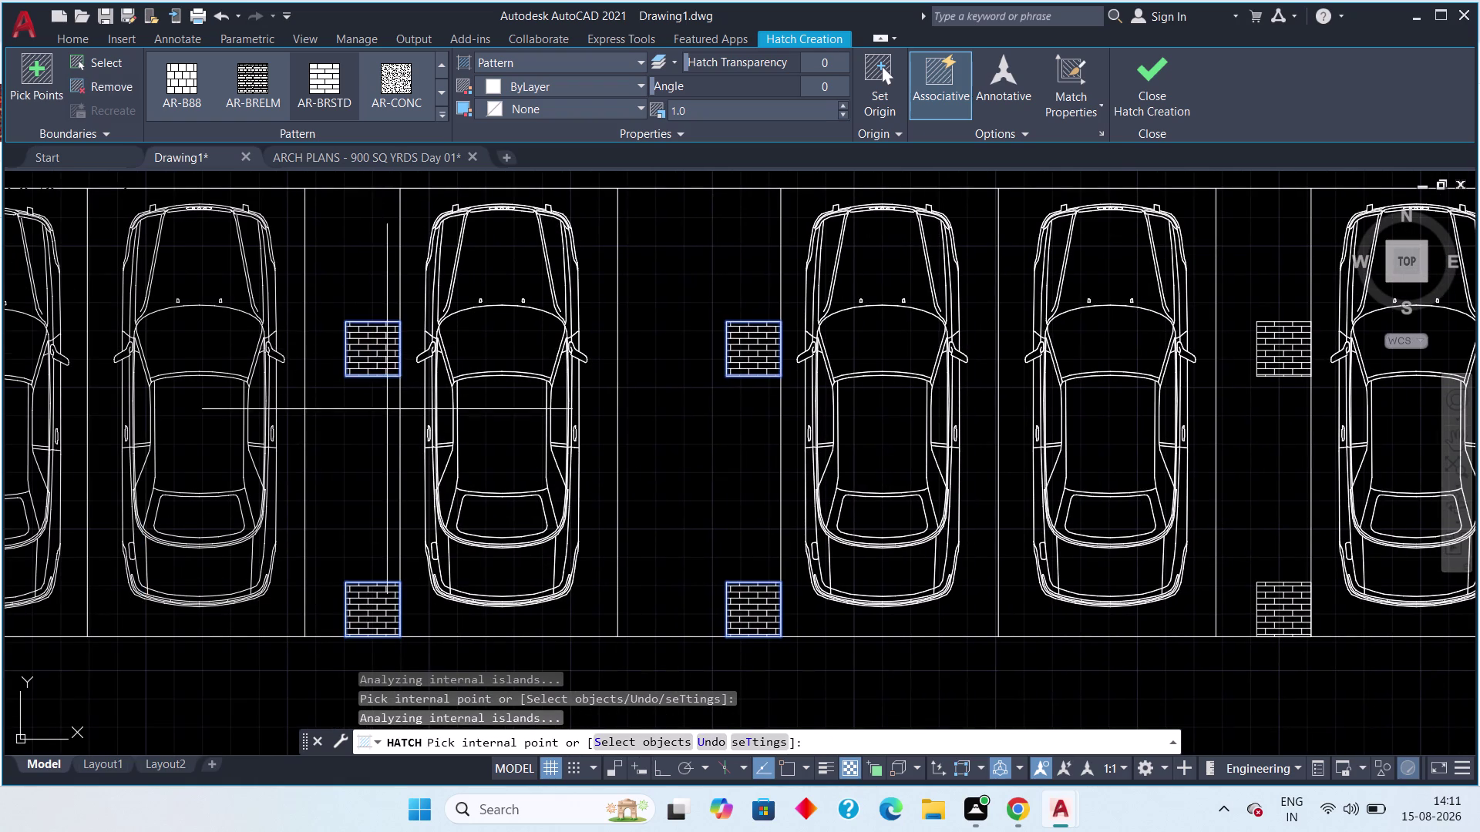
scroll(down, 3)
middle_drag(390, 460, 500, 302)
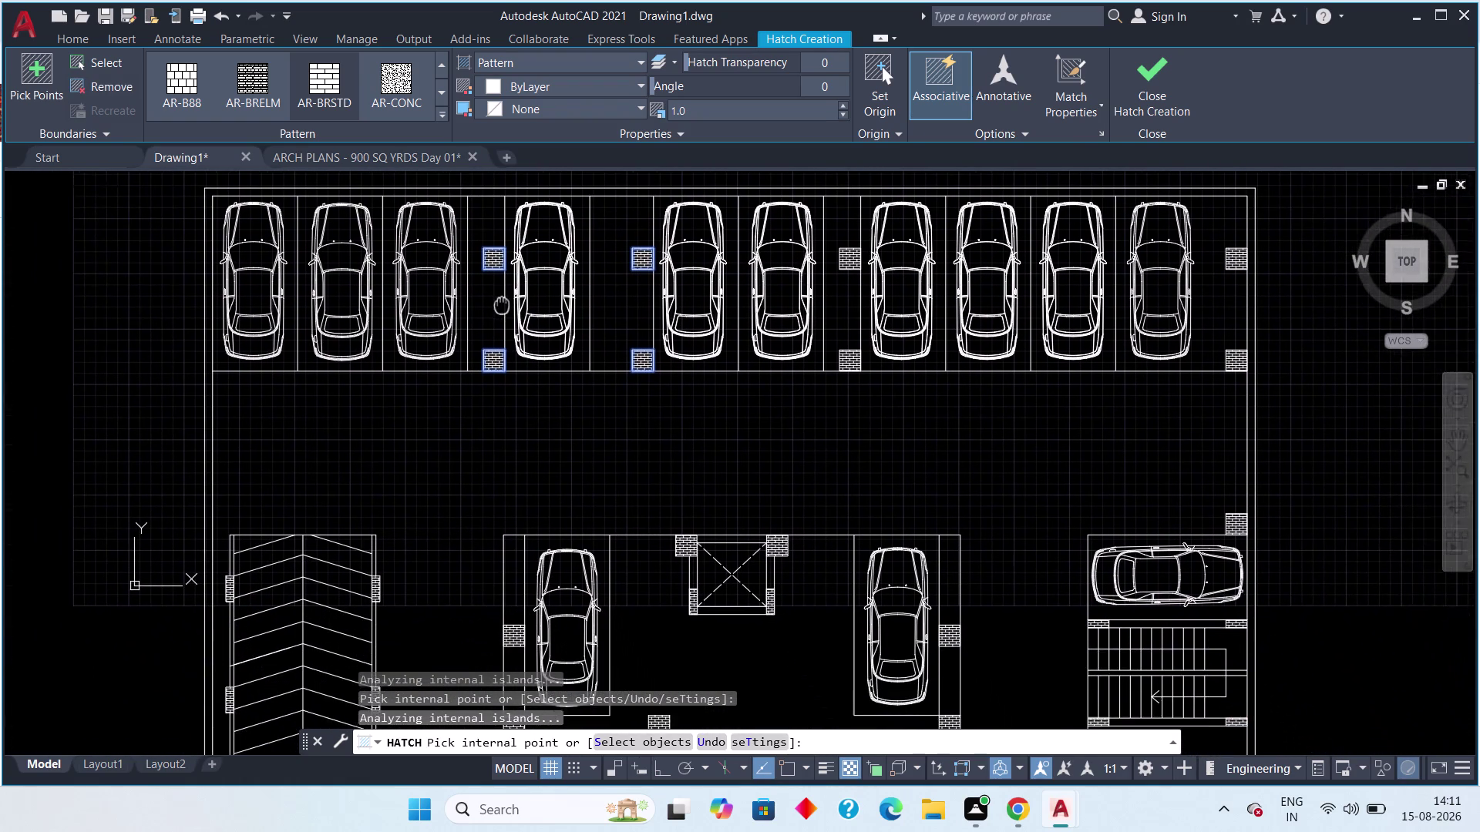
middle_drag(500, 301, 499, 301)
middle_drag(564, 540, 425, 284)
scroll(down, 3)
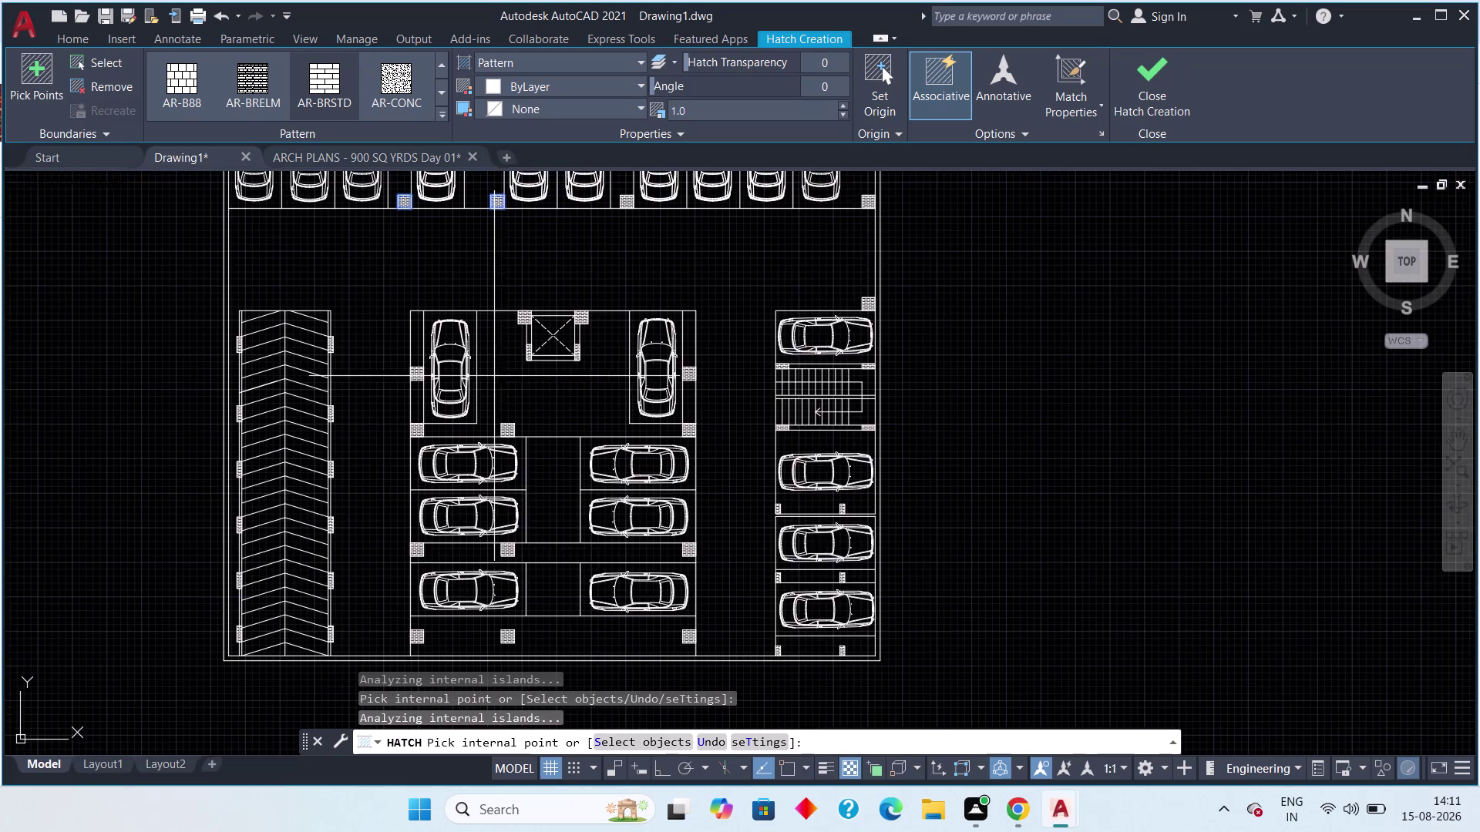
middle_drag(520, 399, 443, 296)
scroll(up, 3)
middle_drag(405, 356, 431, 359)
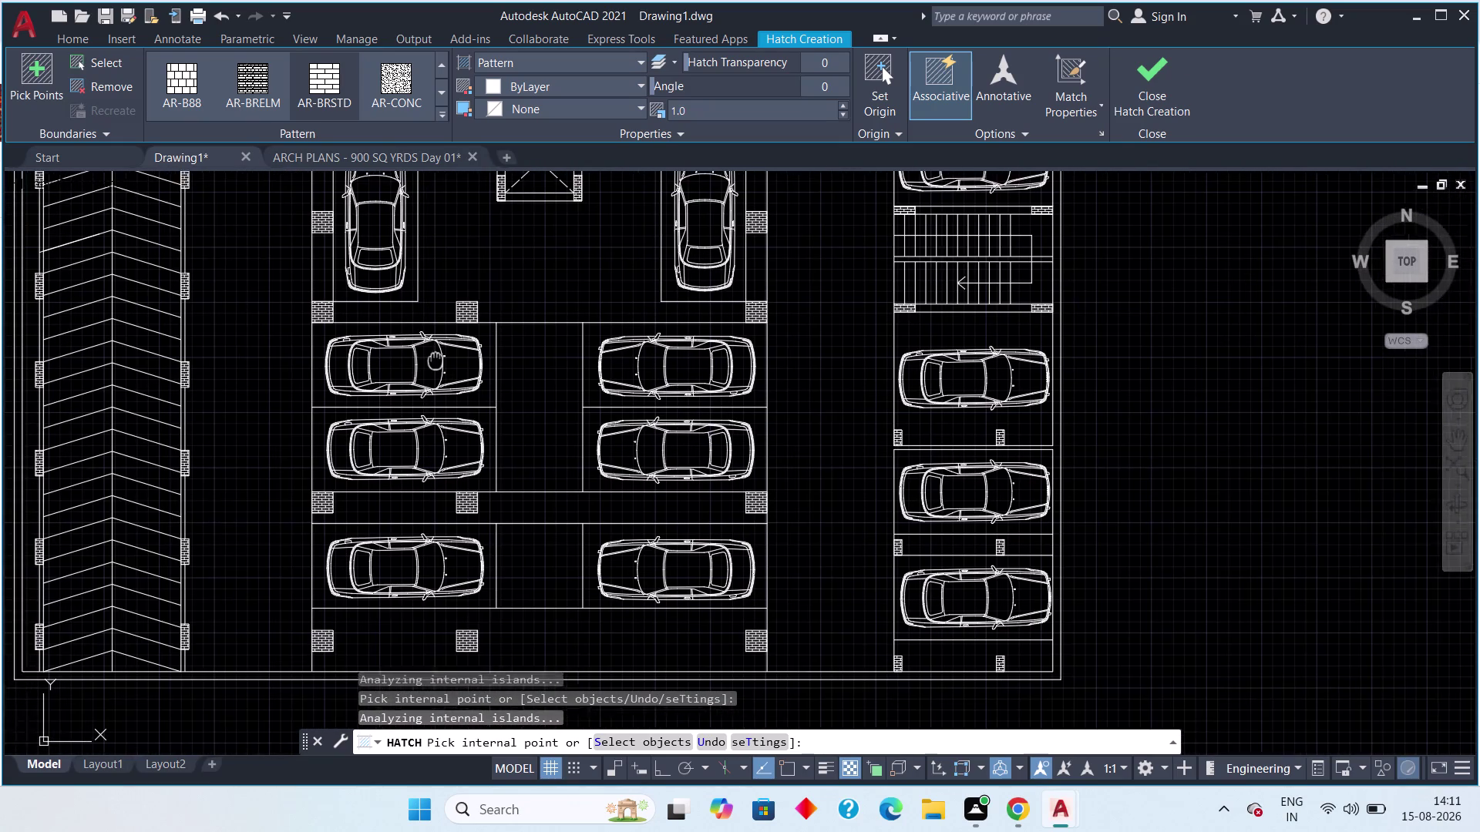
middle_drag(432, 360, 508, 372)
middle_drag(585, 337, 540, 418)
middle_drag(638, 423, 703, 351)
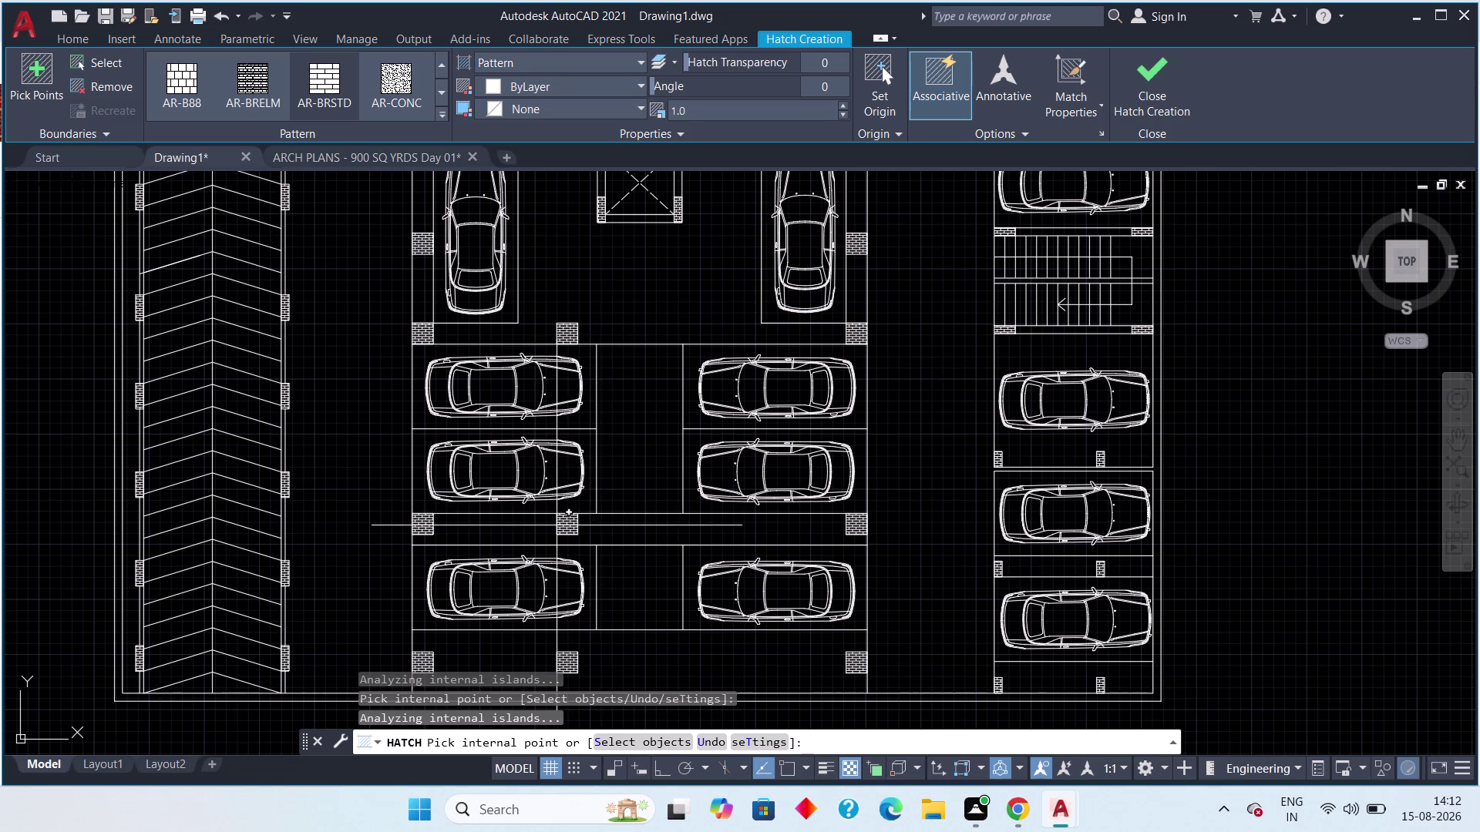
middle_drag(381, 470, 357, 481)
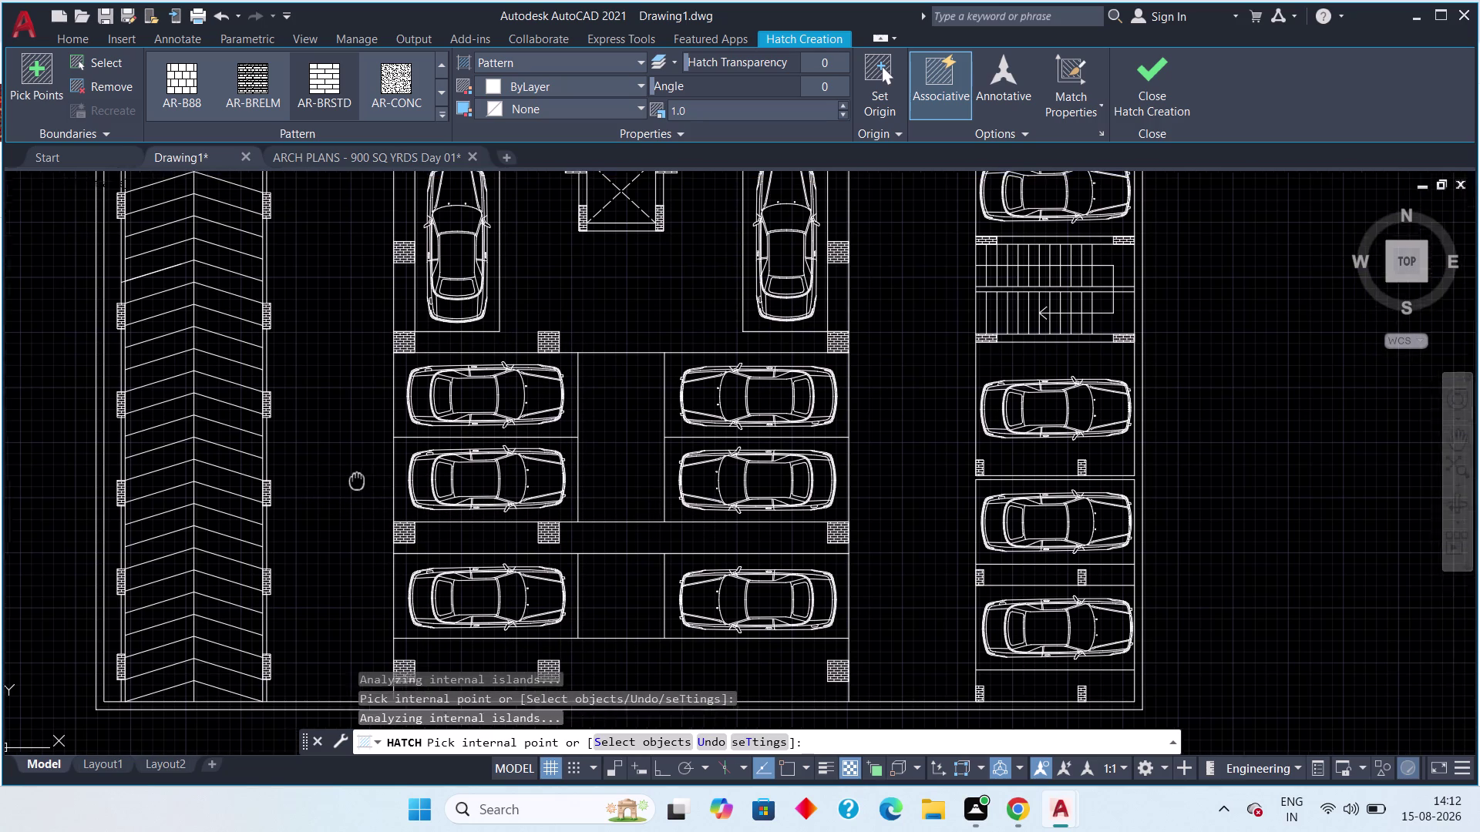
middle_drag(357, 481, 331, 499)
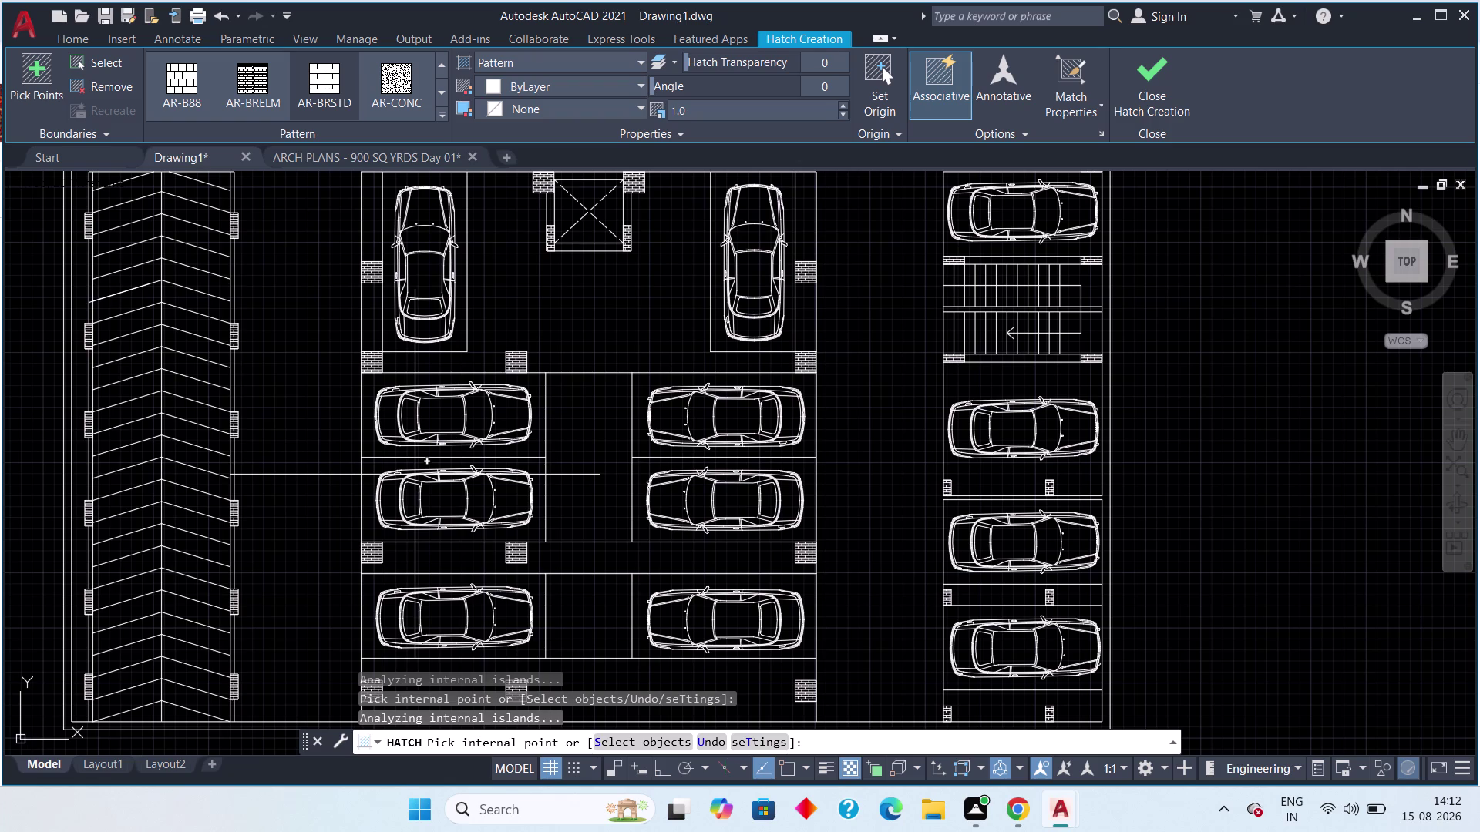
middle_drag(558, 464, 542, 483)
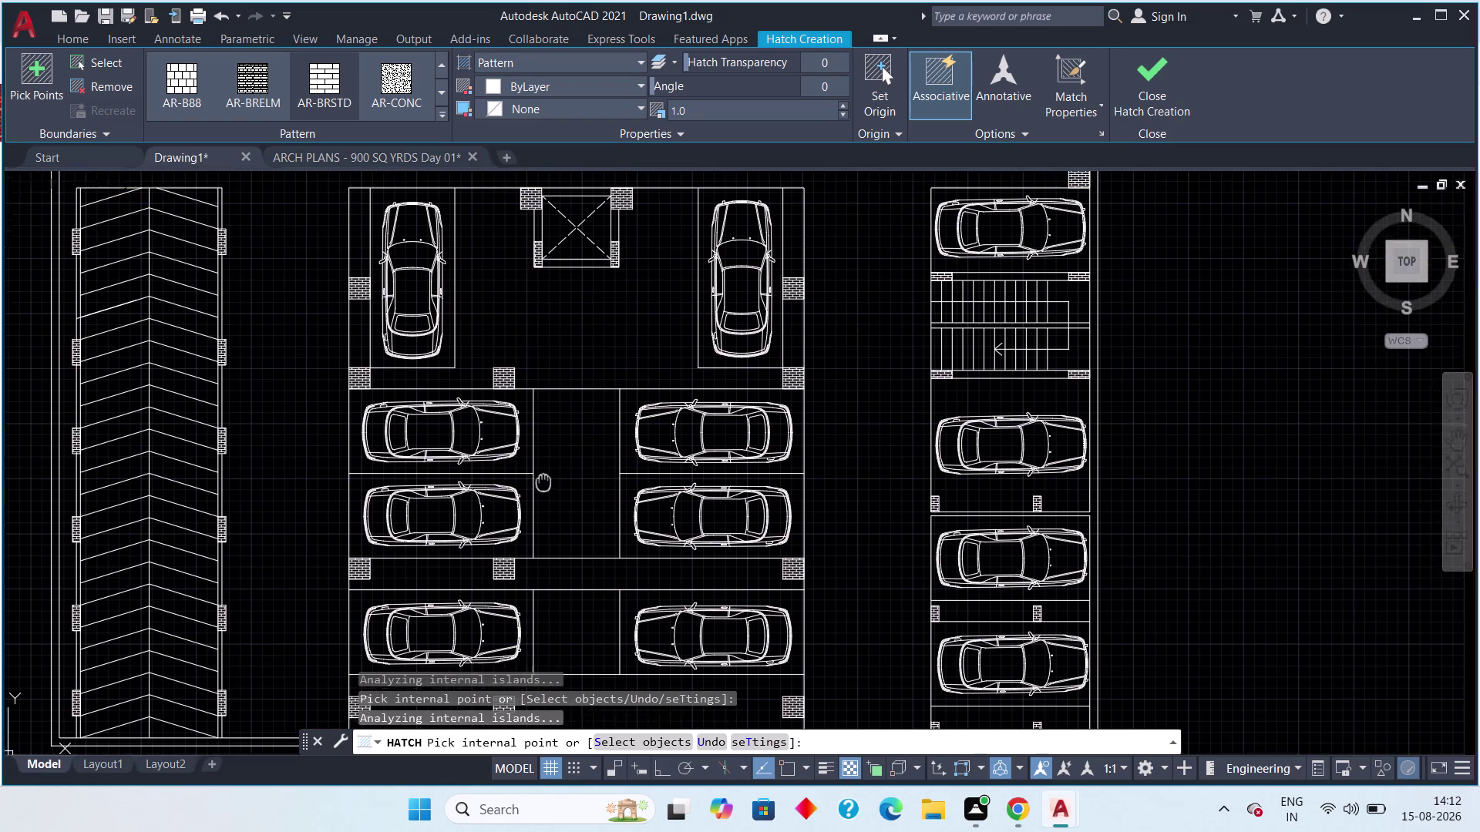
middle_drag(542, 483, 527, 495)
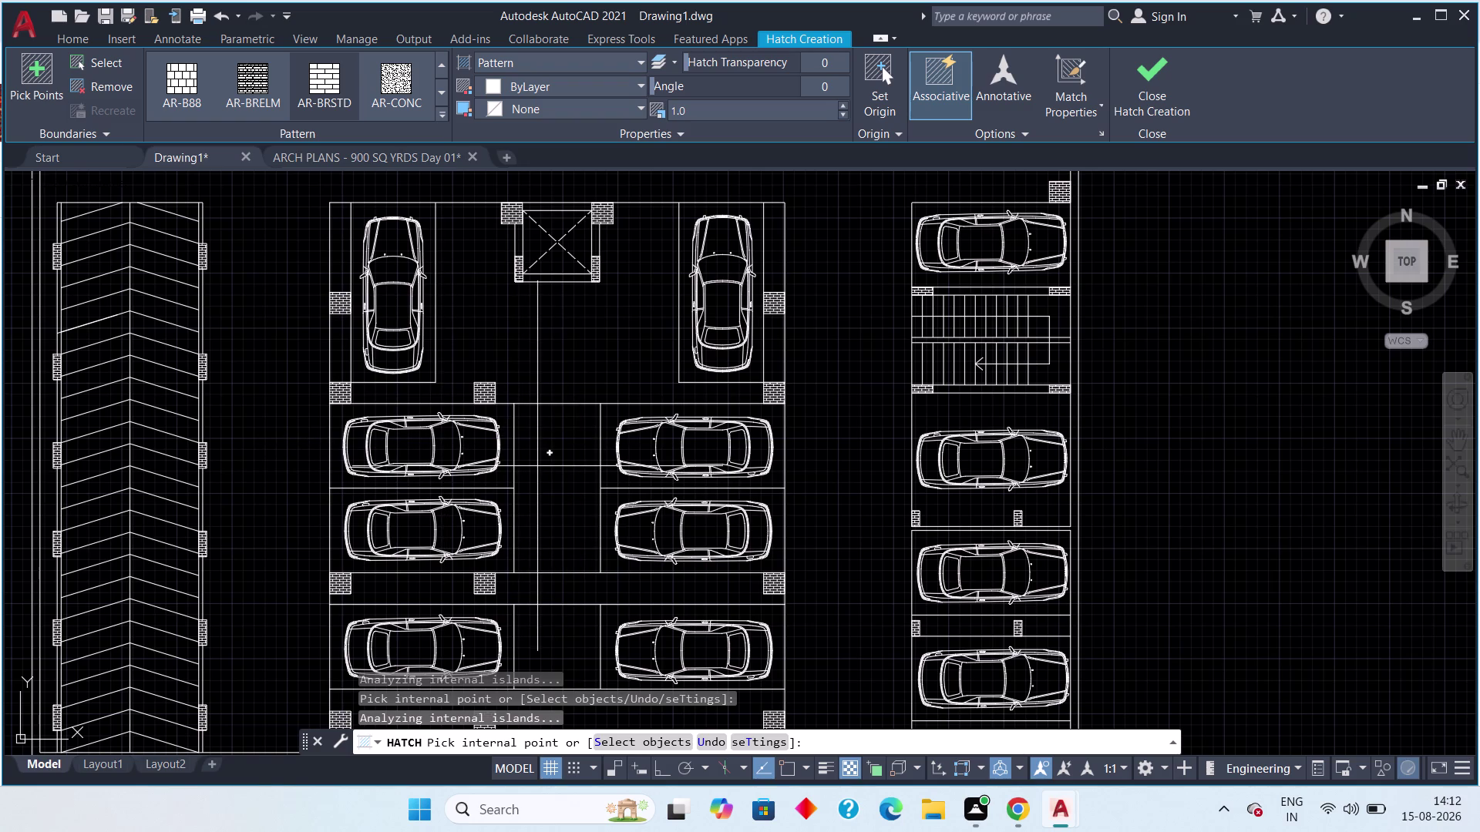
middle_drag(537, 467, 522, 468)
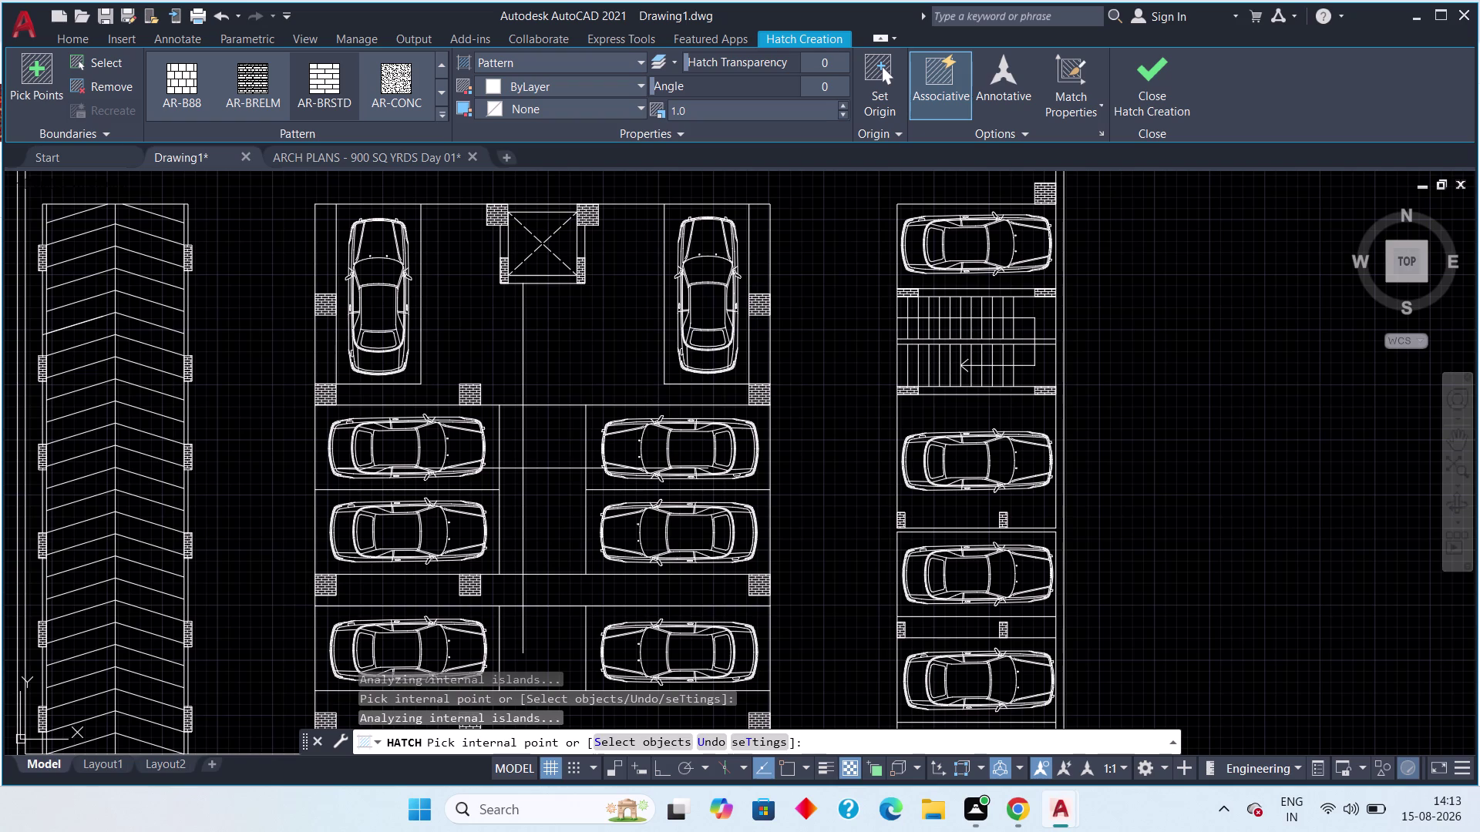
Review the whole parking layout and close Hatch Creation to apply the AR-BRSTD fills.
scroll(down, 3)
middle_drag(530, 488, 559, 499)
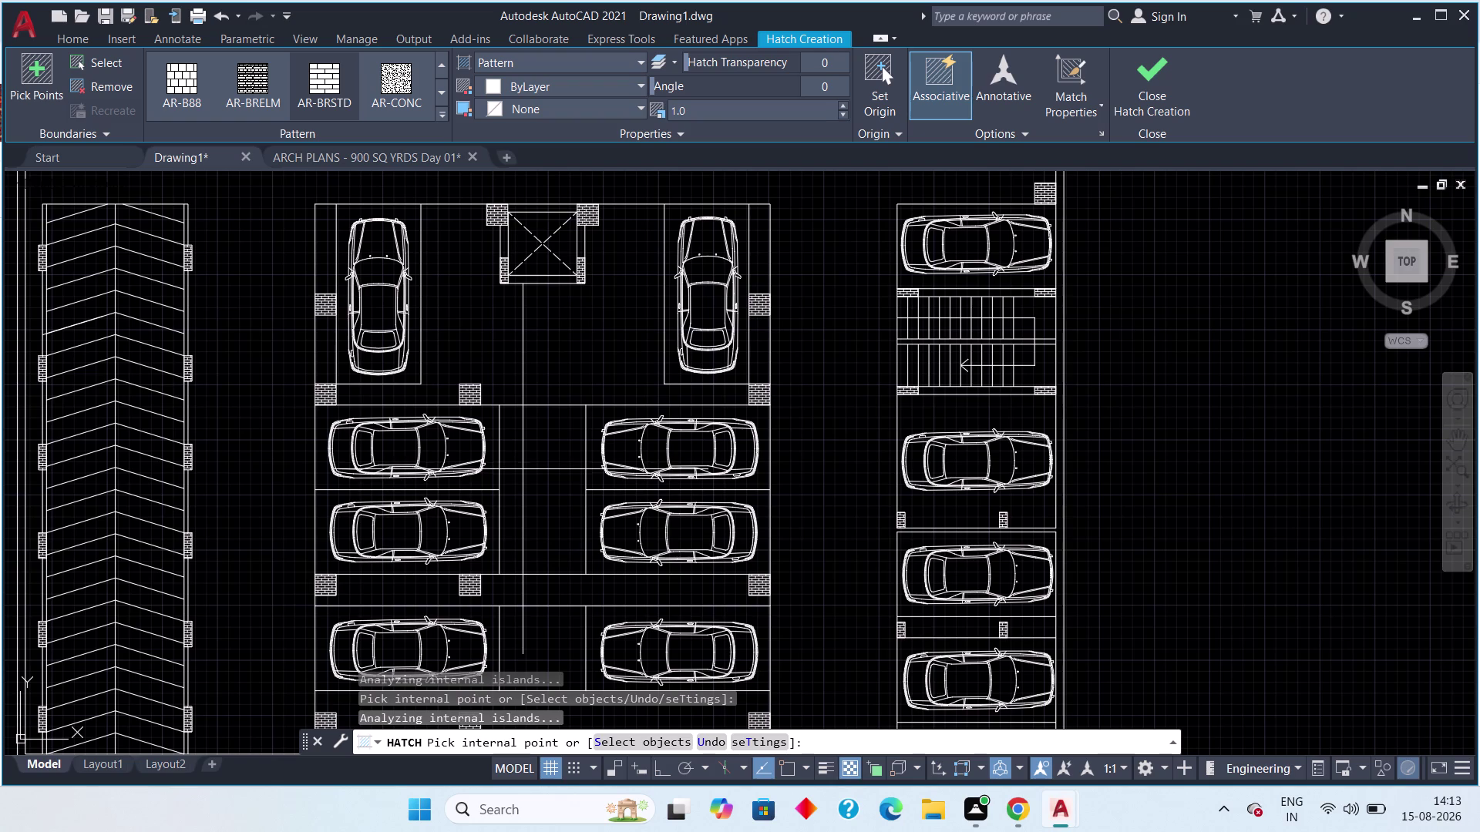
middle_drag(560, 499, 630, 509)
middle_click(639, 508)
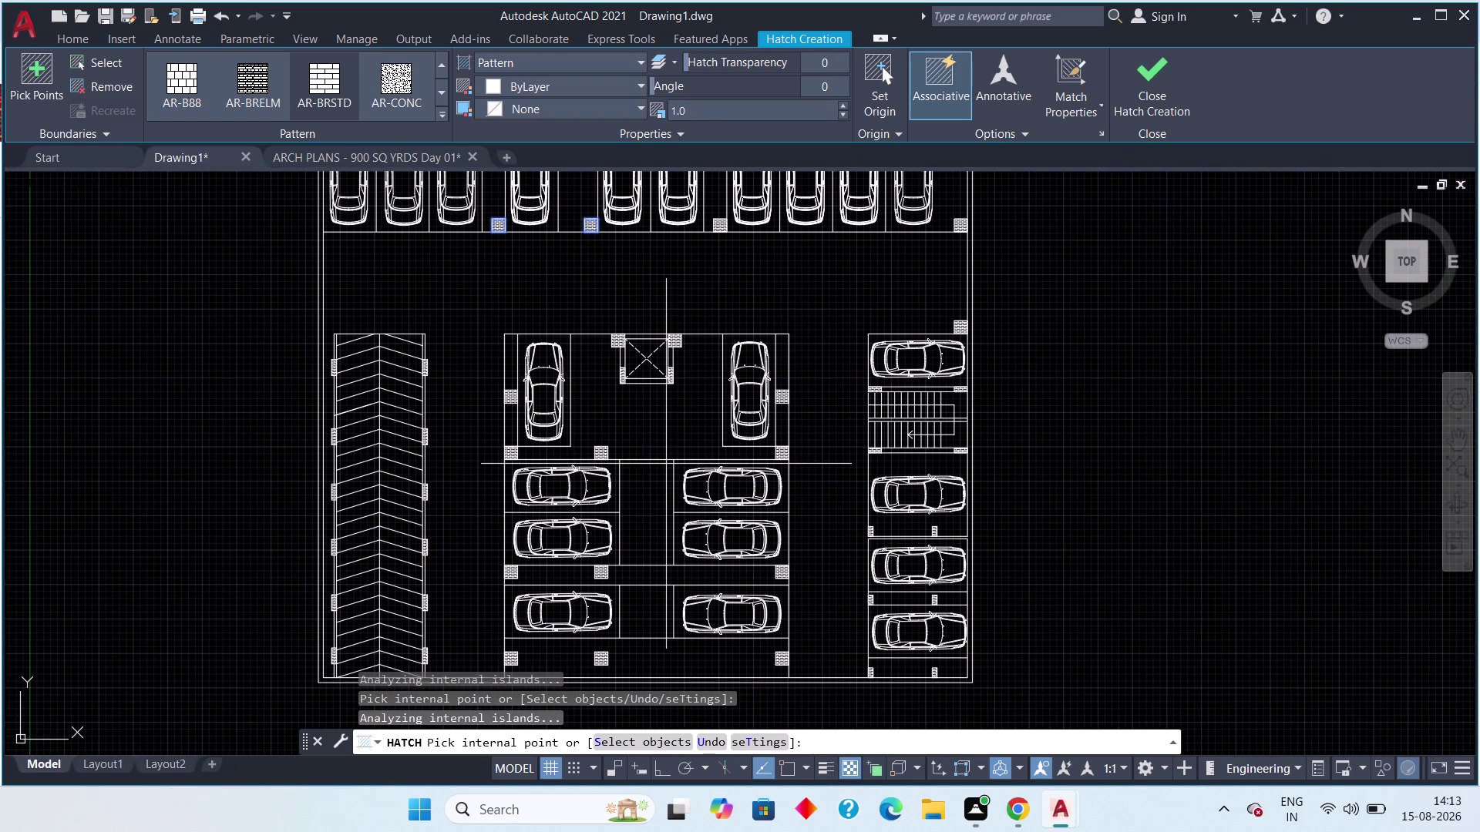
middle_drag(637, 414, 691, 482)
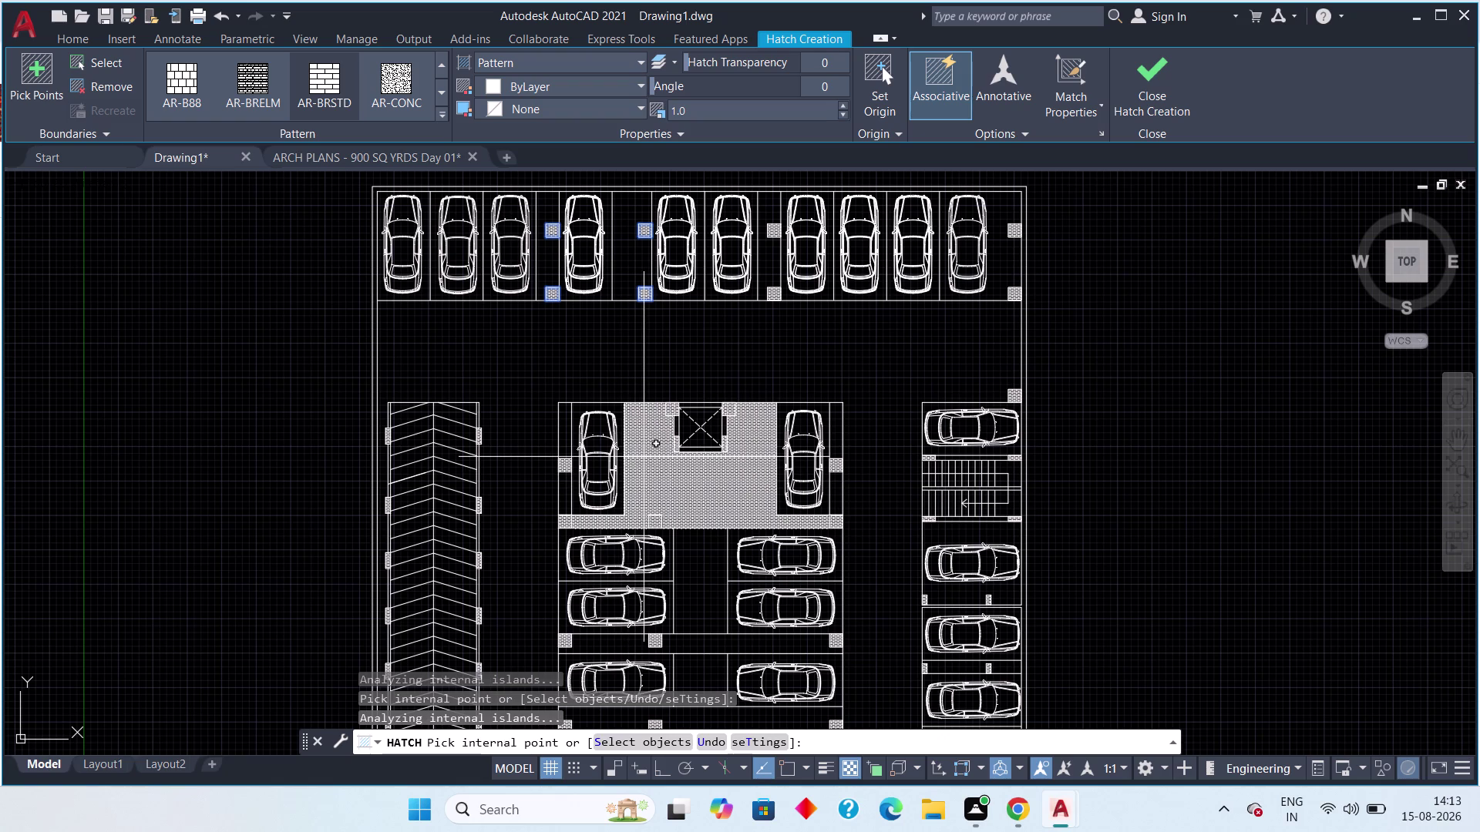
click(1139, 91)
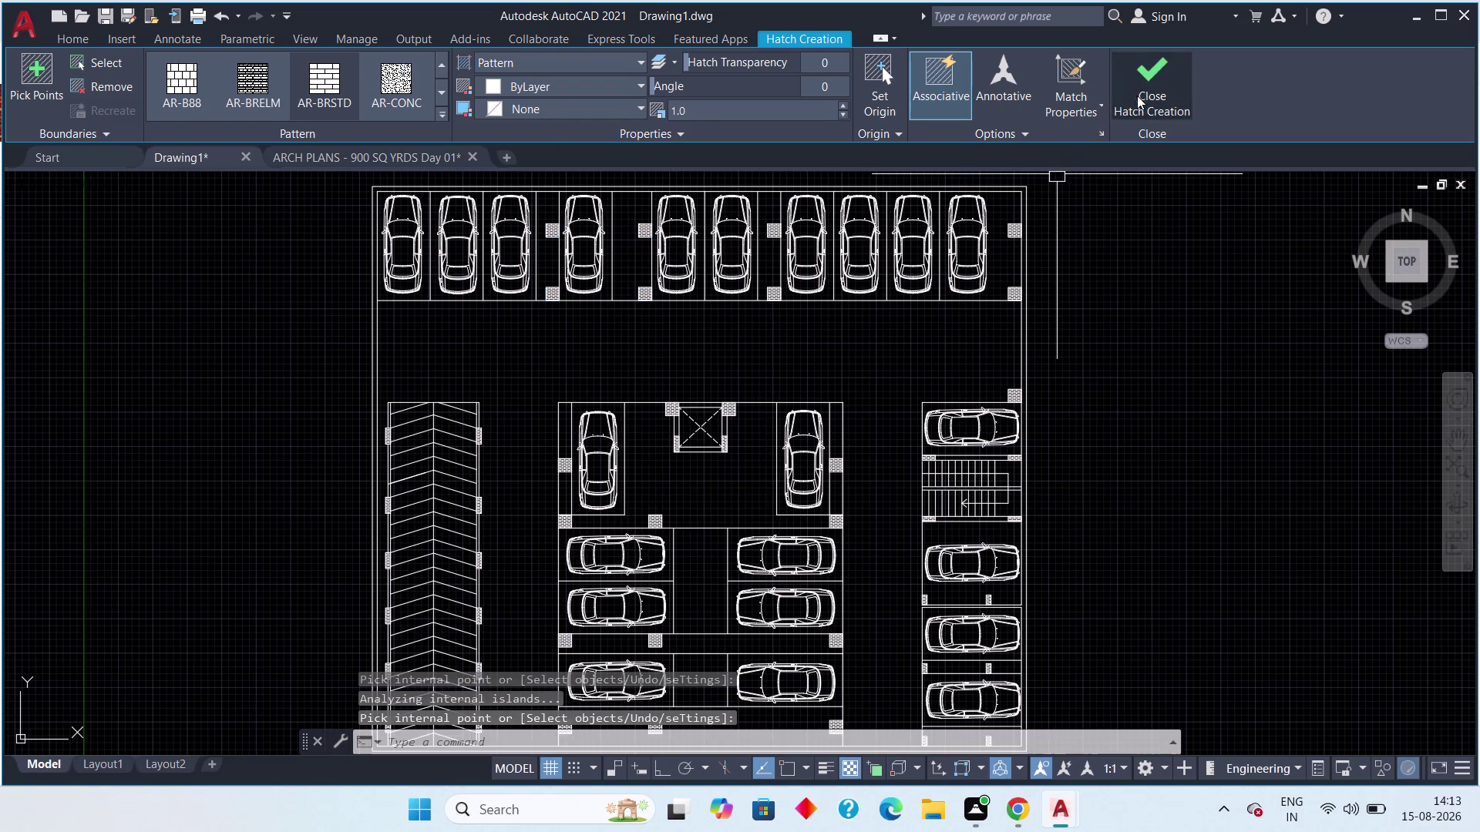
key(Escape)
key(Escape)
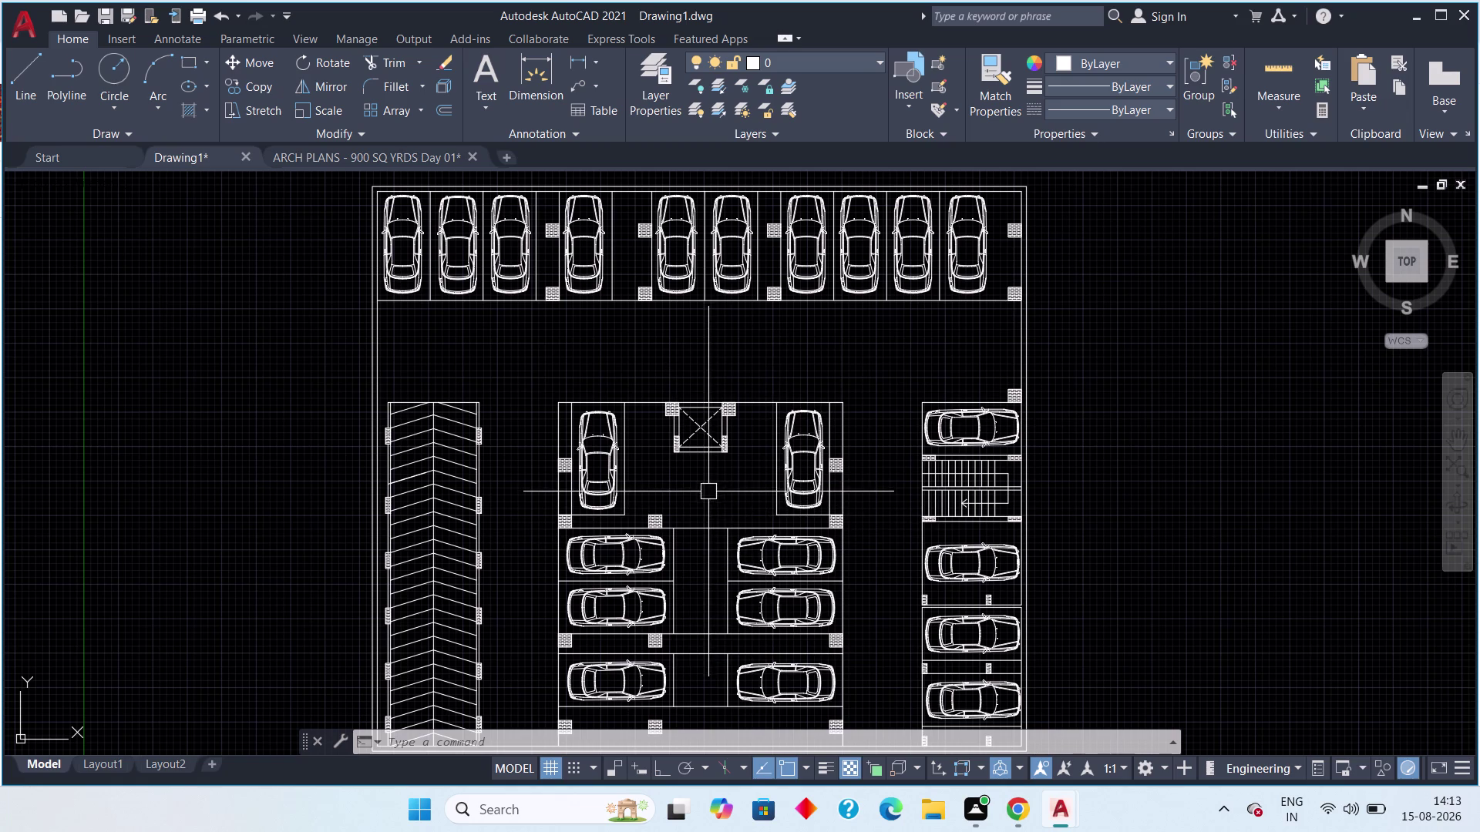
middle_drag(708, 491, 780, 410)
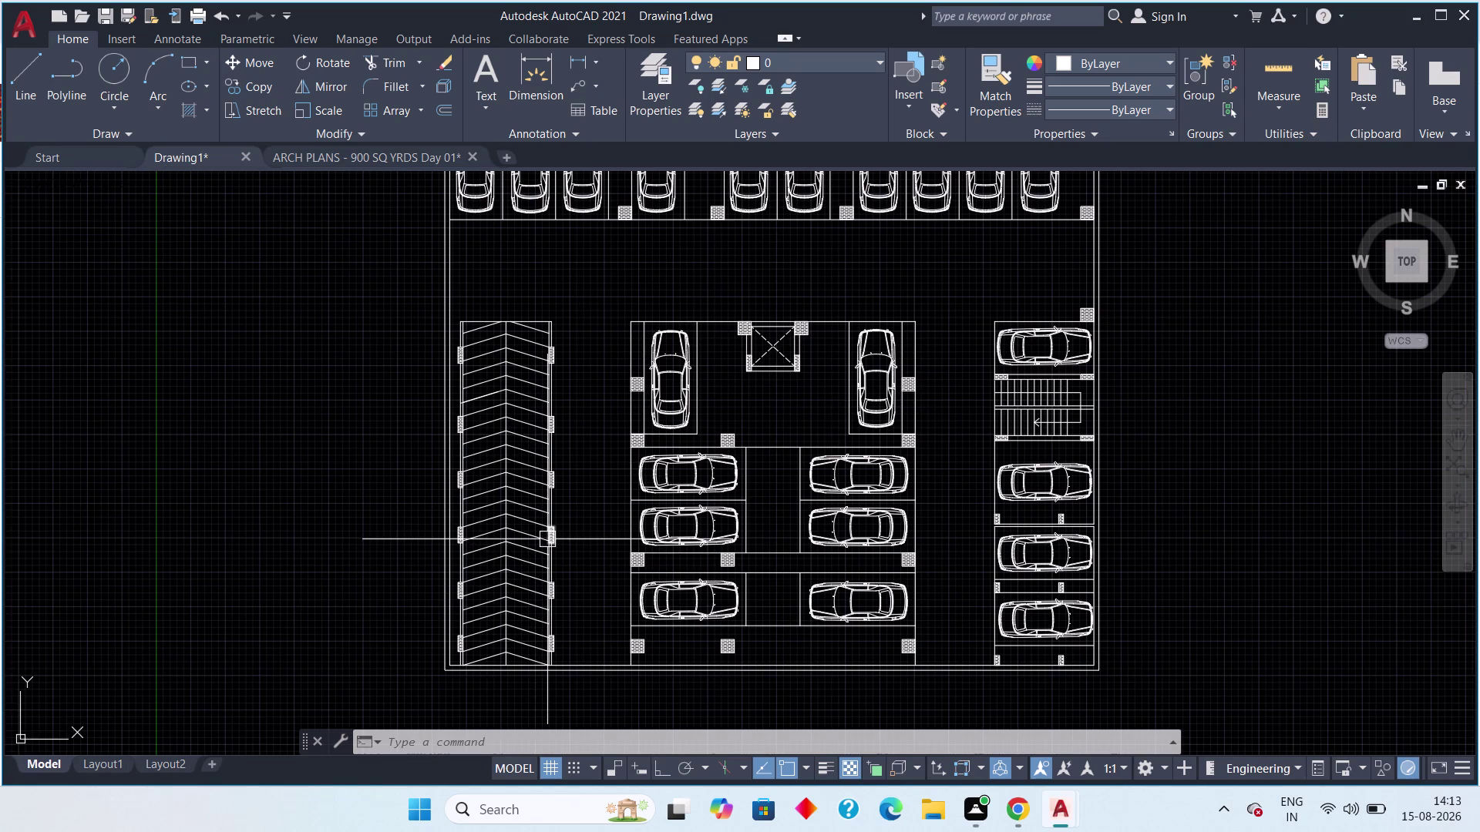
scroll(up, 3)
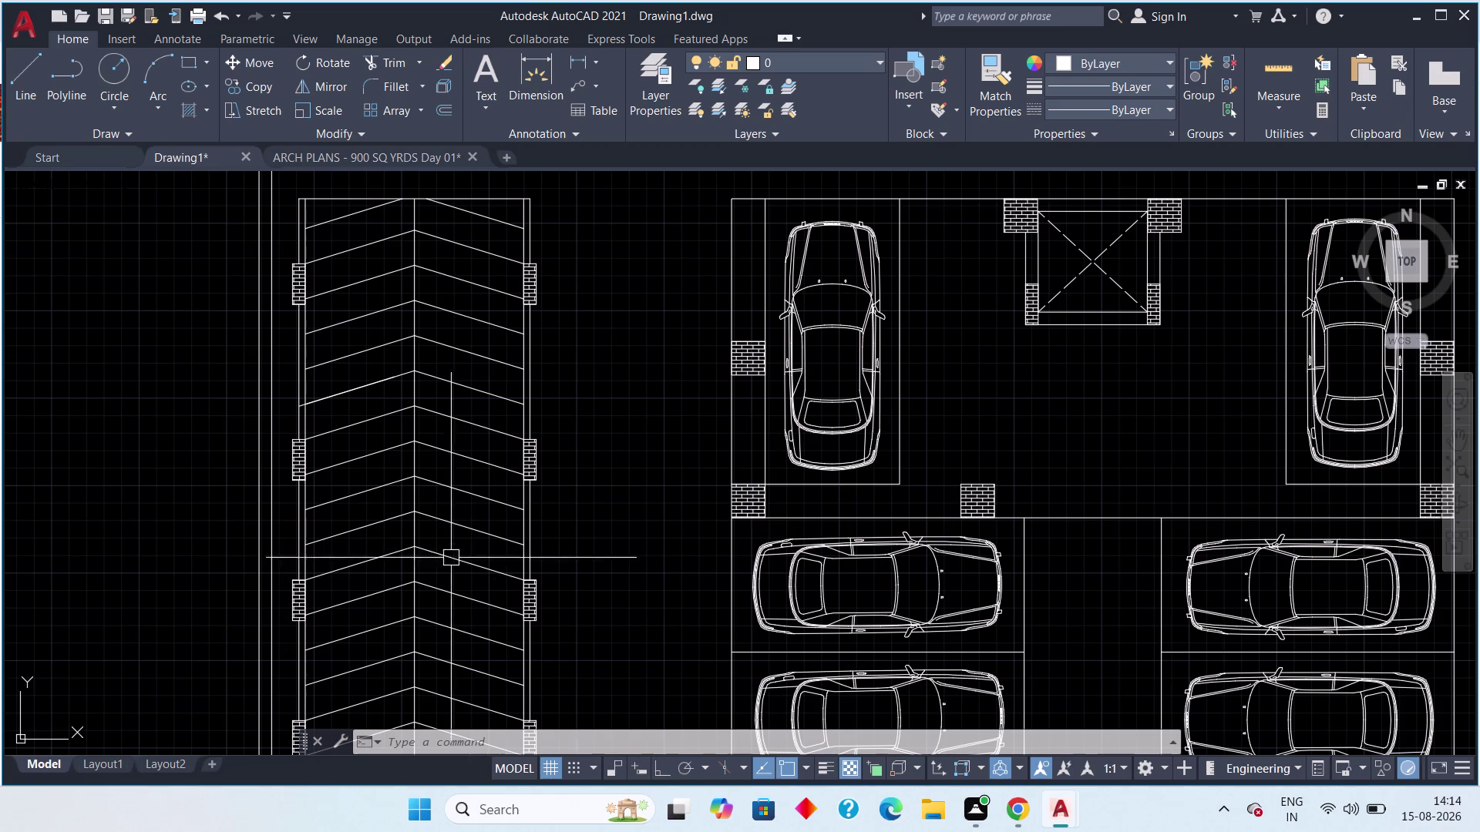
scroll(down, 3)
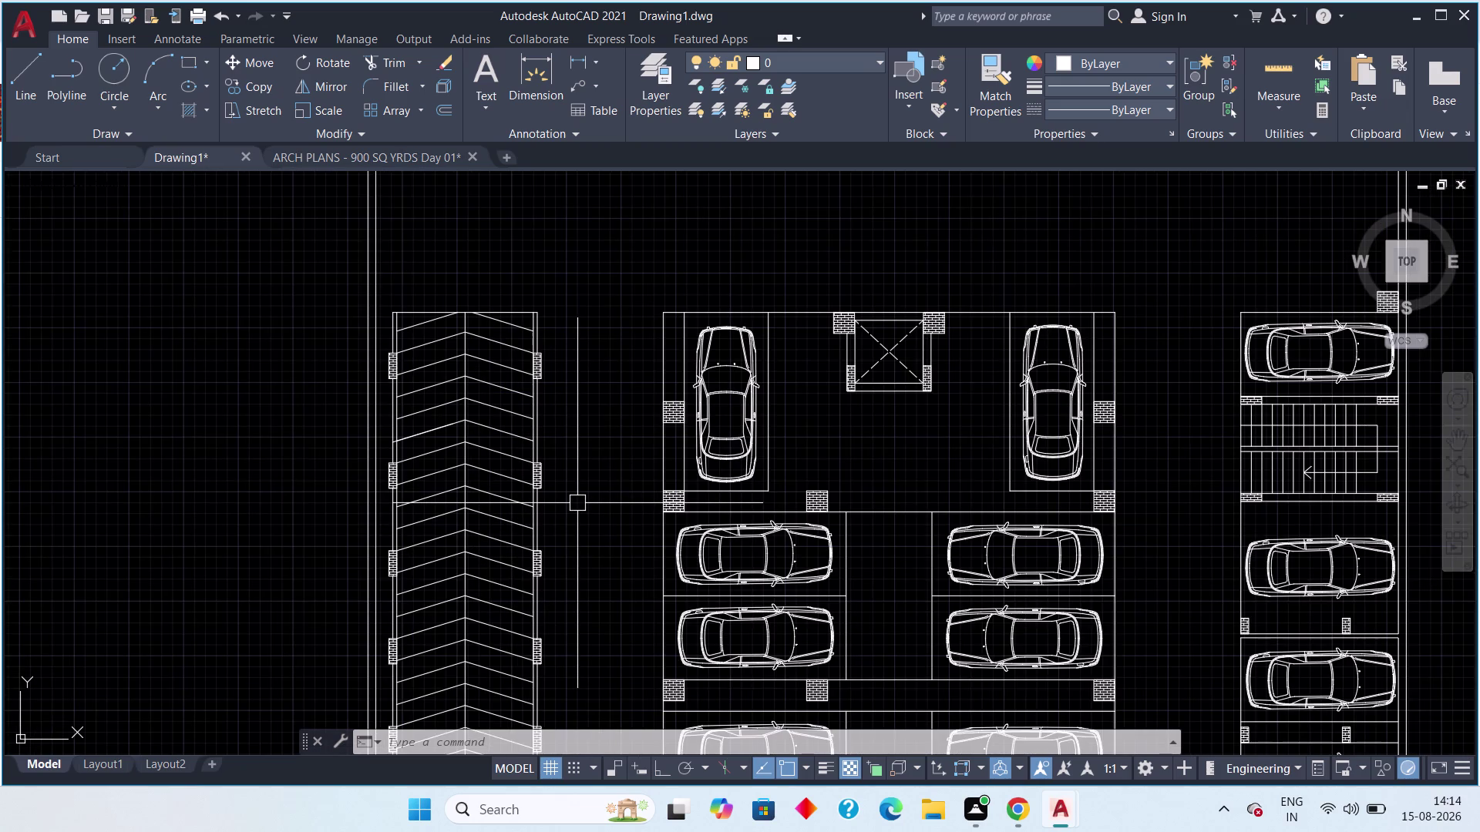
scroll(down, 3)
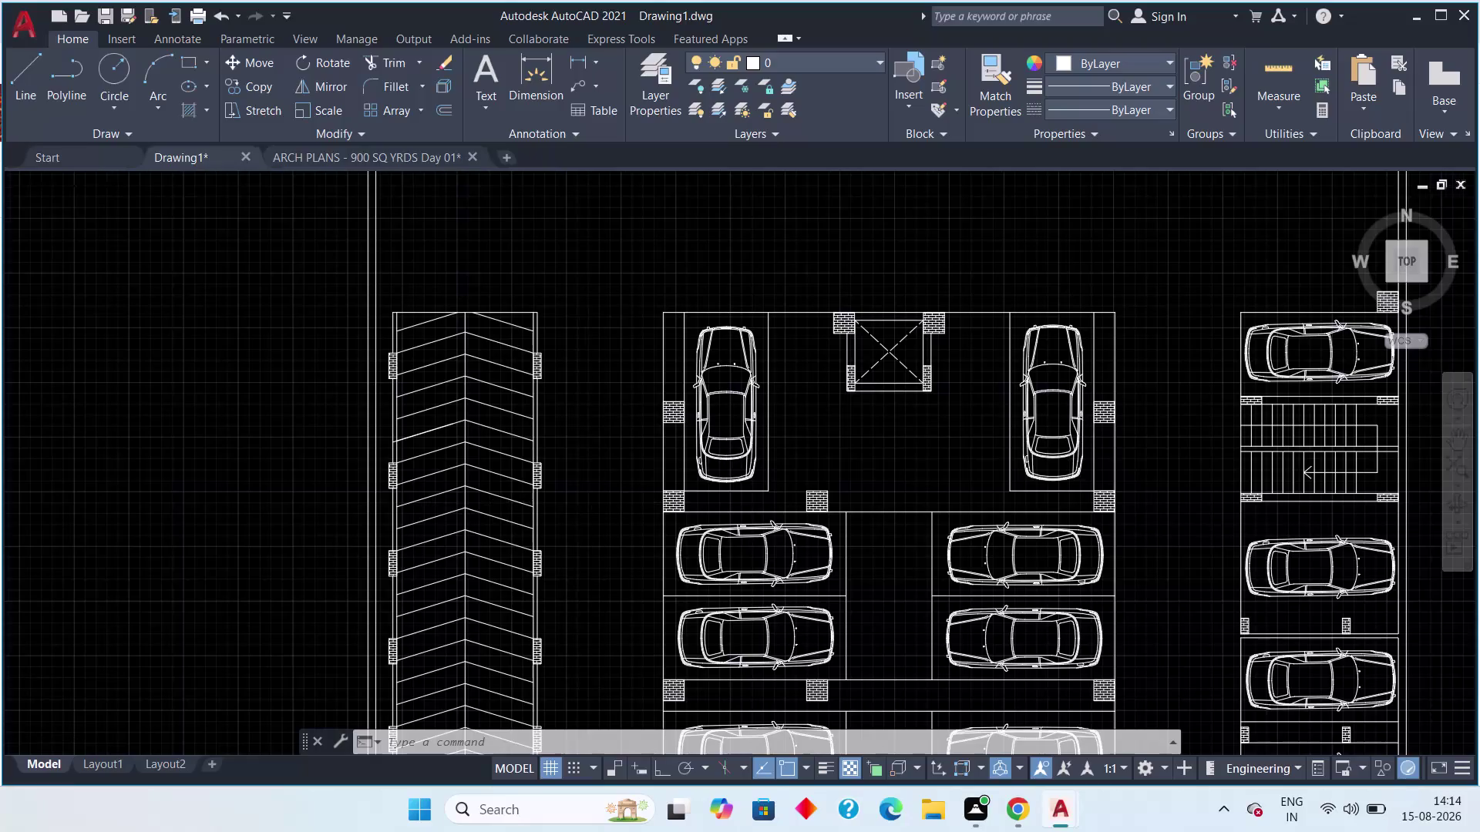
middle_drag(608, 513, 553, 532)
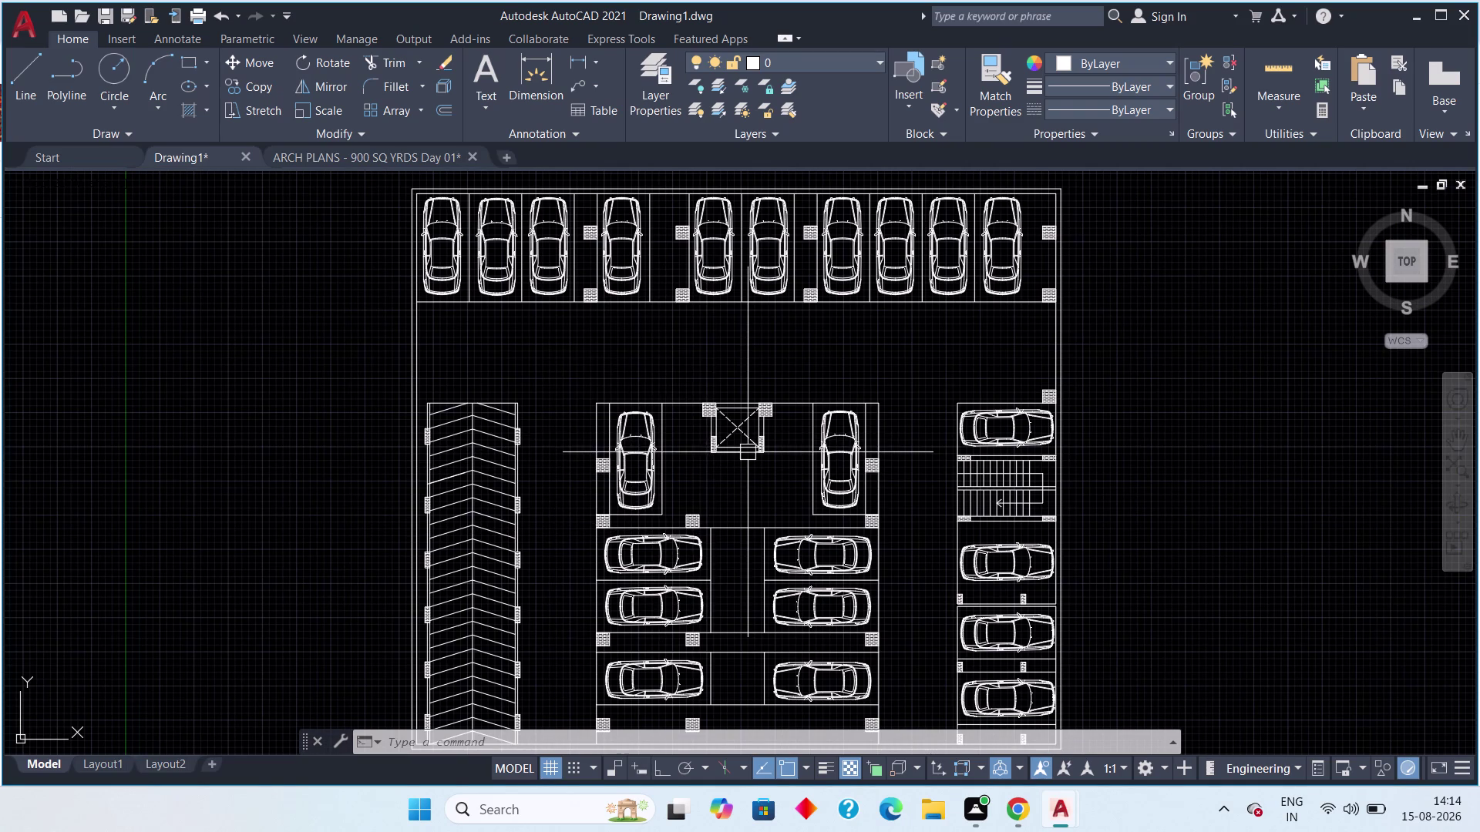
scroll(up, 3)
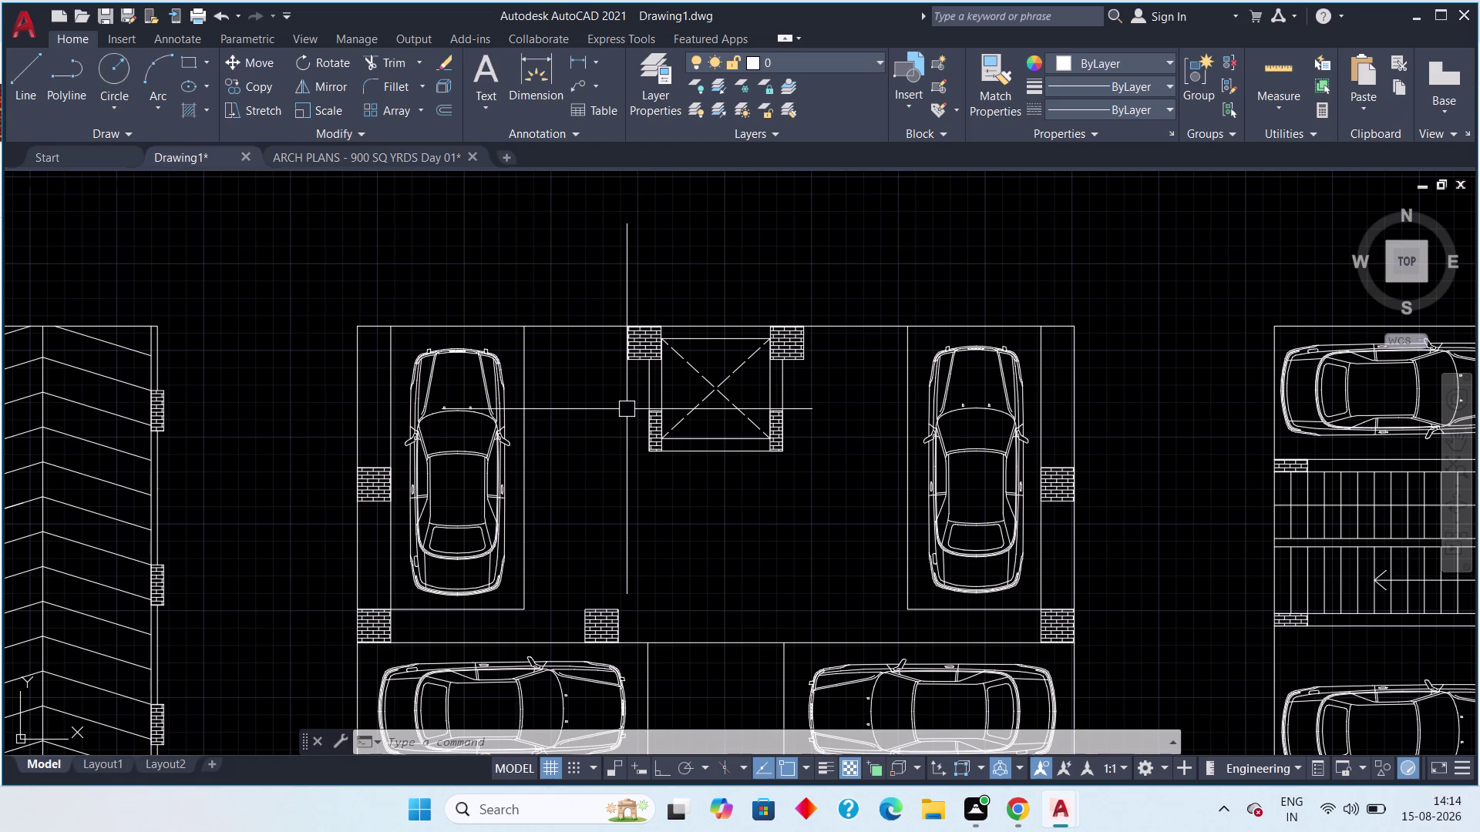
scroll(down, 3)
middle_drag(762, 460, 605, 567)
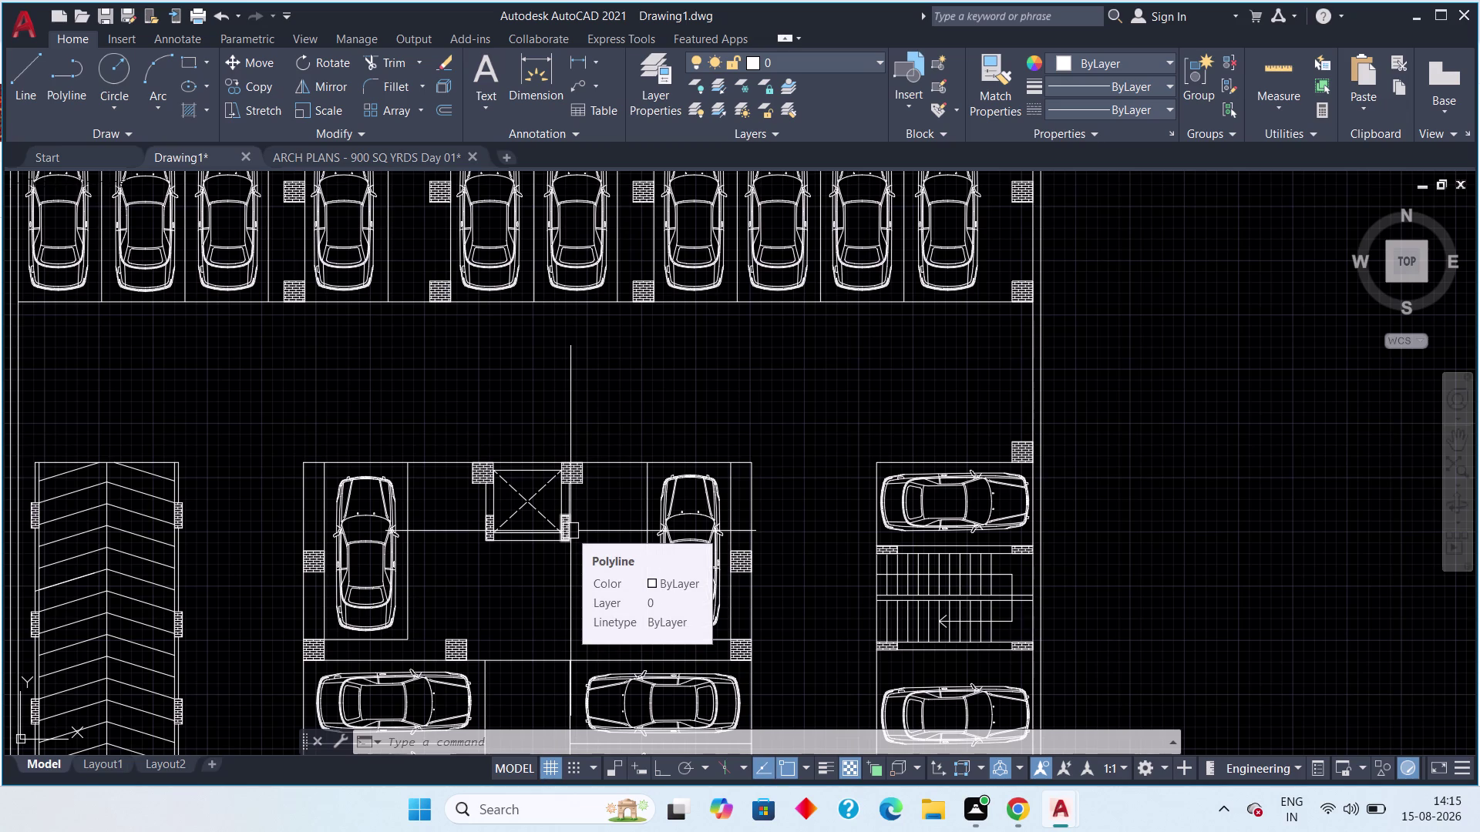
scroll(down, 3)
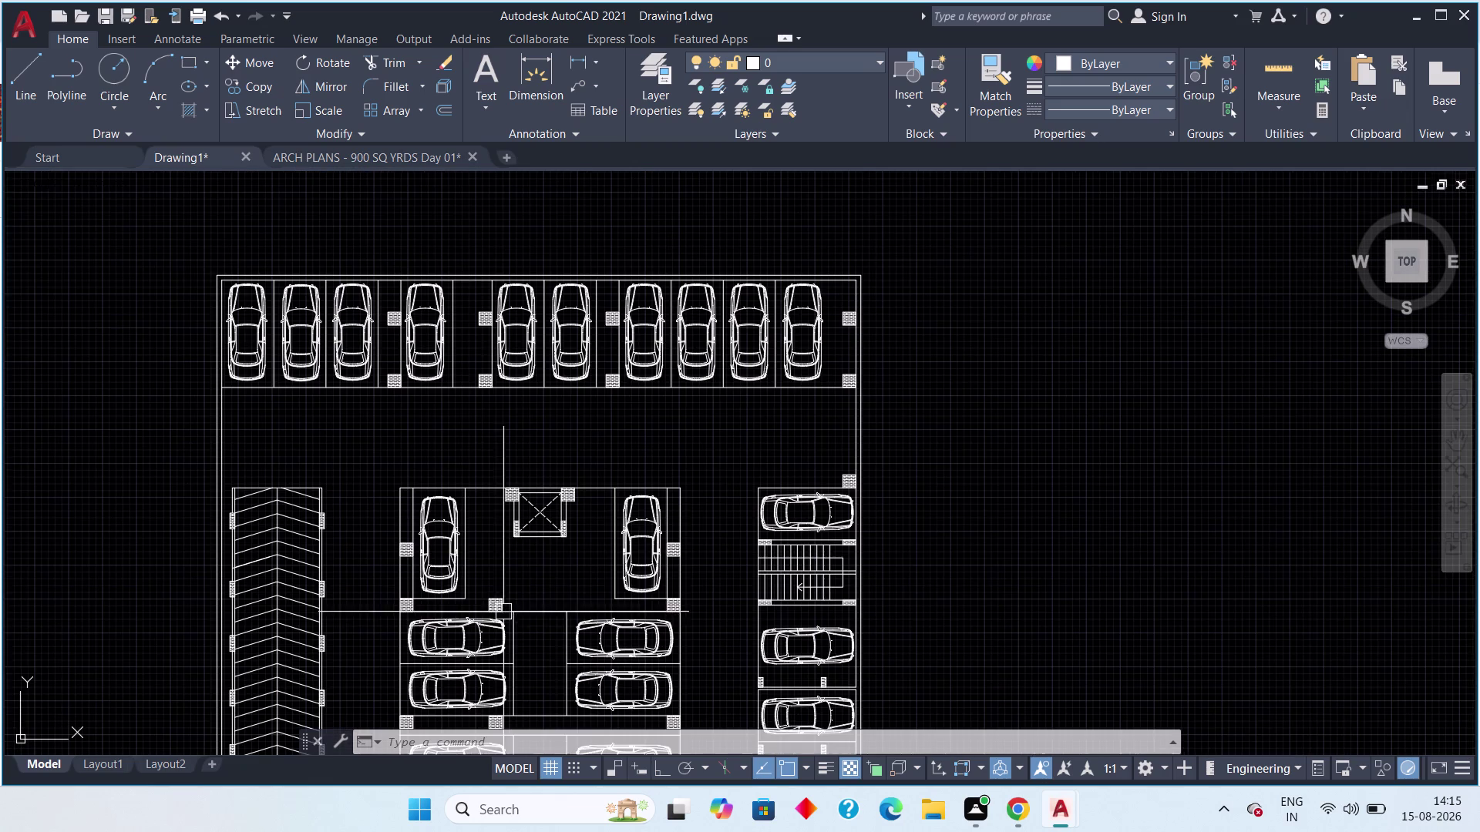
middle_drag(538, 570, 600, 563)
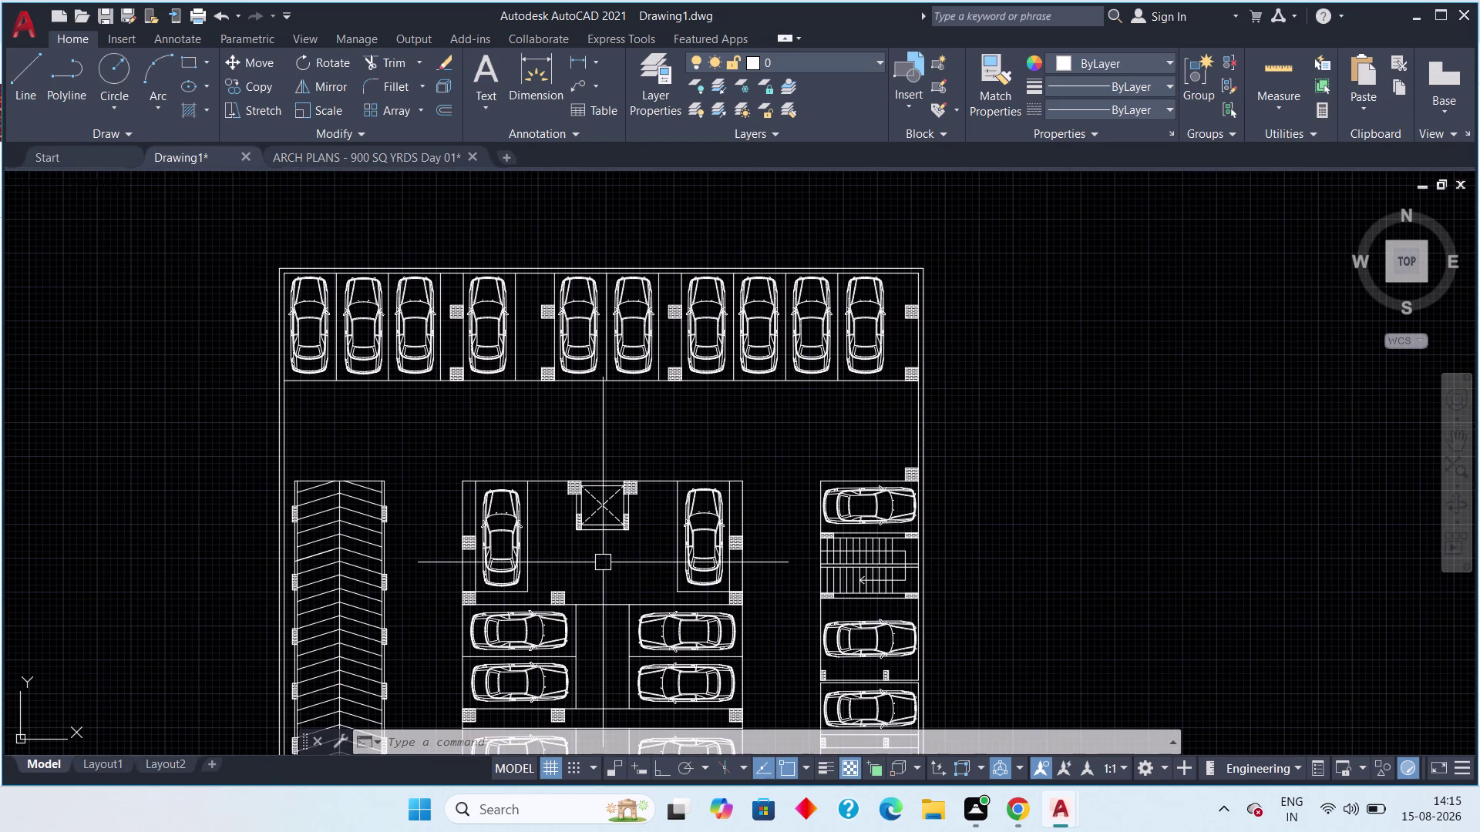
key(Escape)
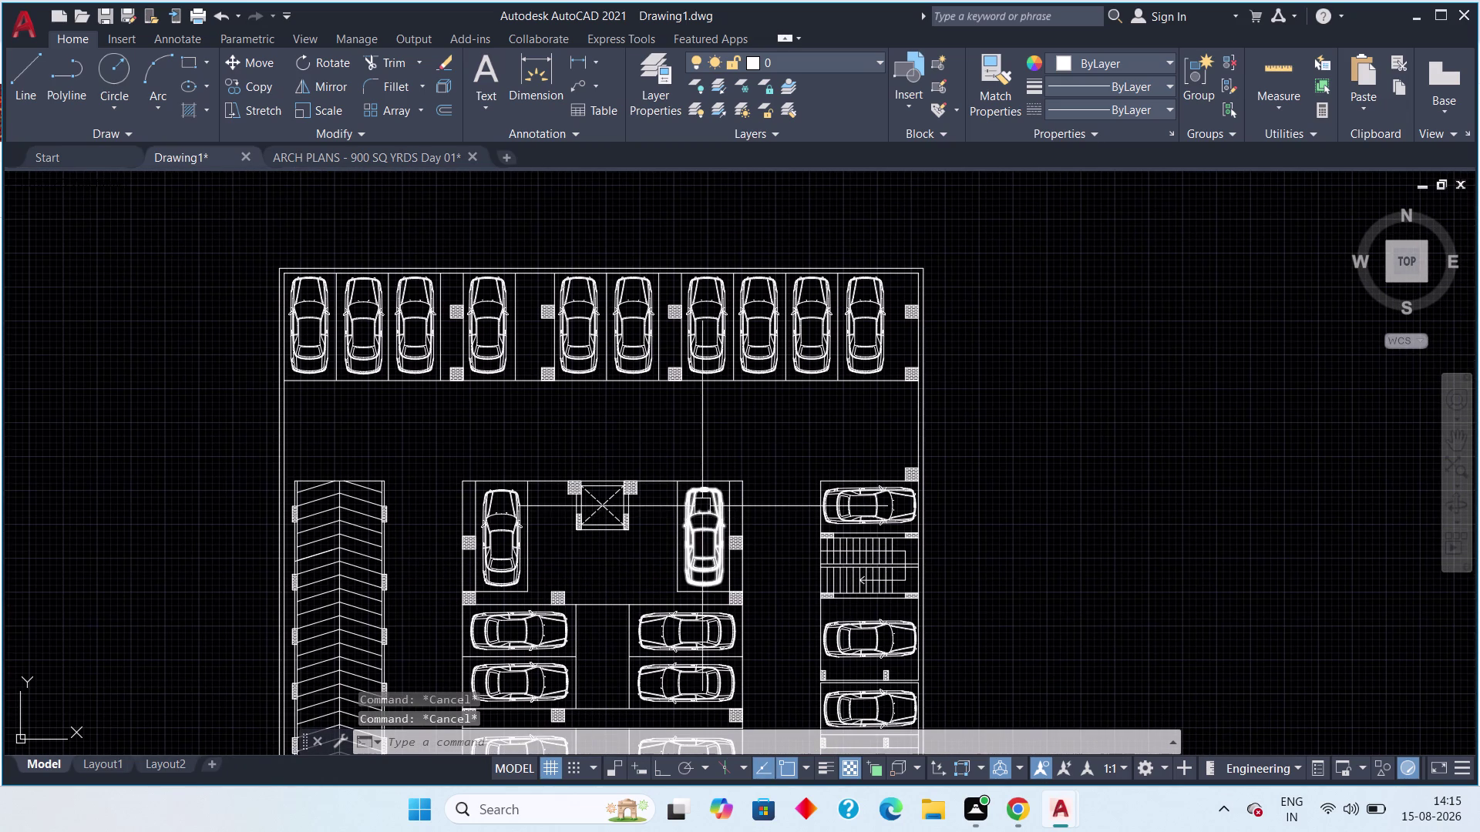
scroll(up, 3)
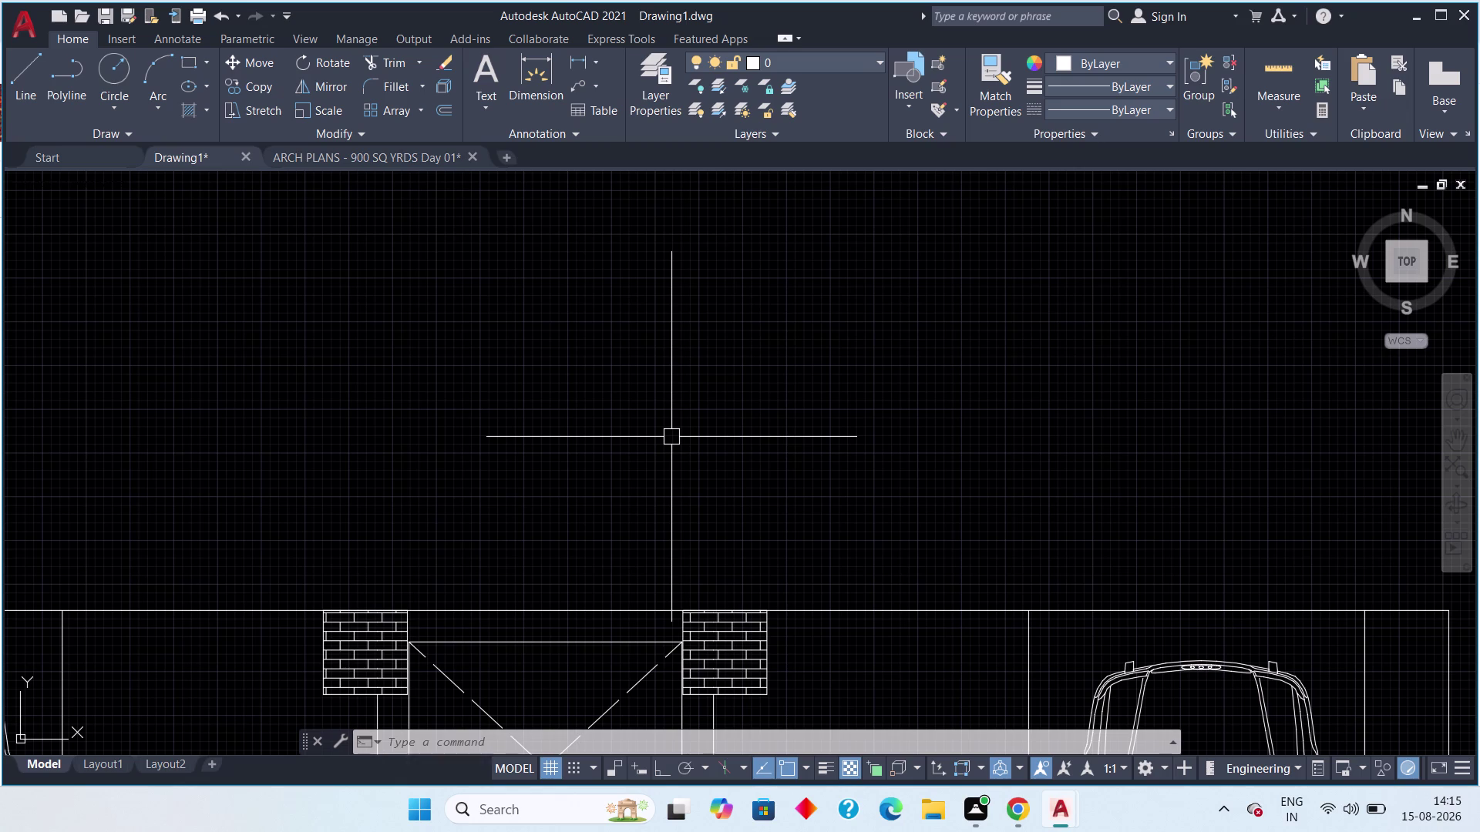
scroll(down, 3)
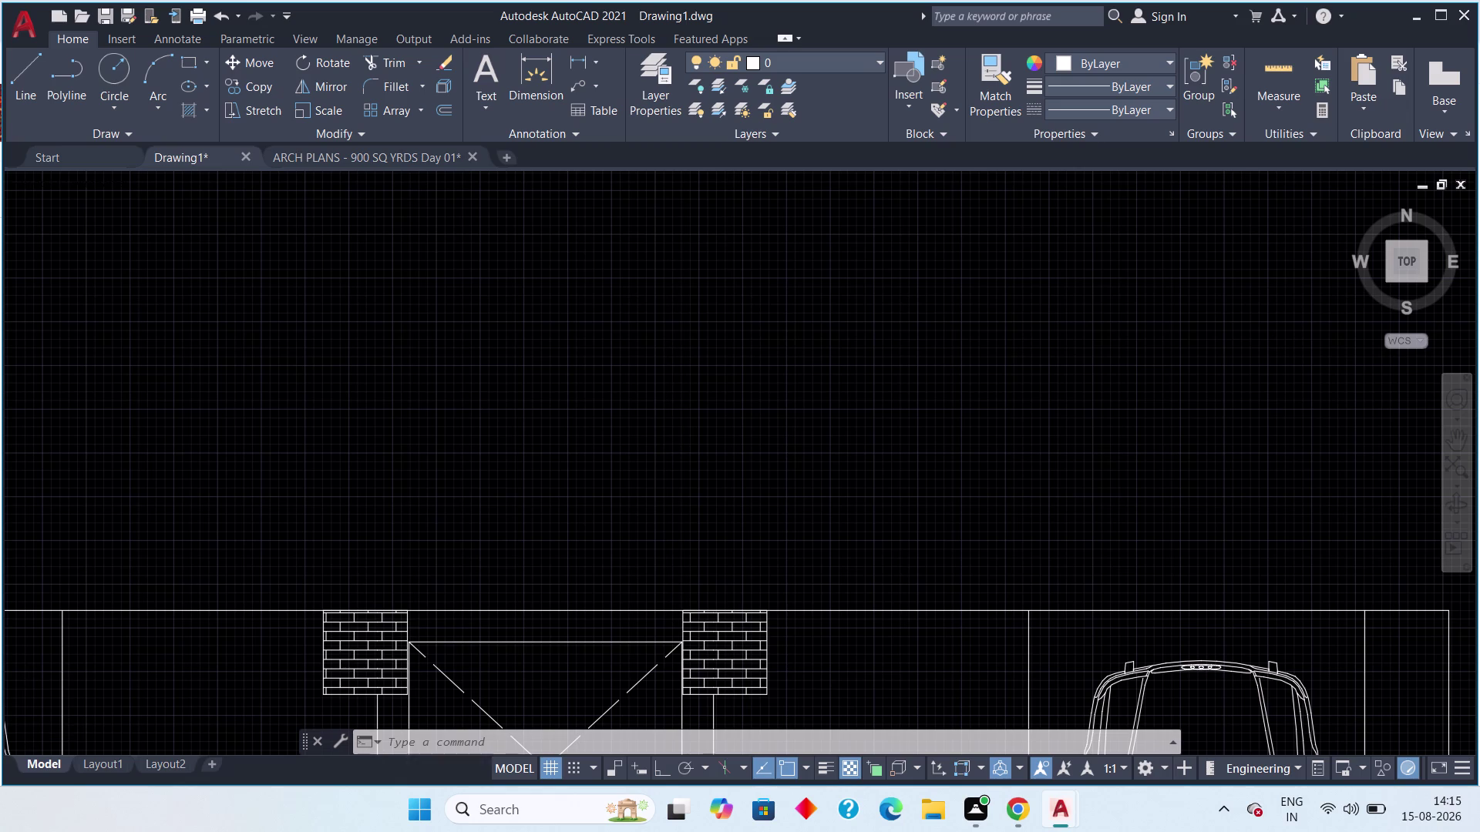
middle_drag(618, 424, 655, 424)
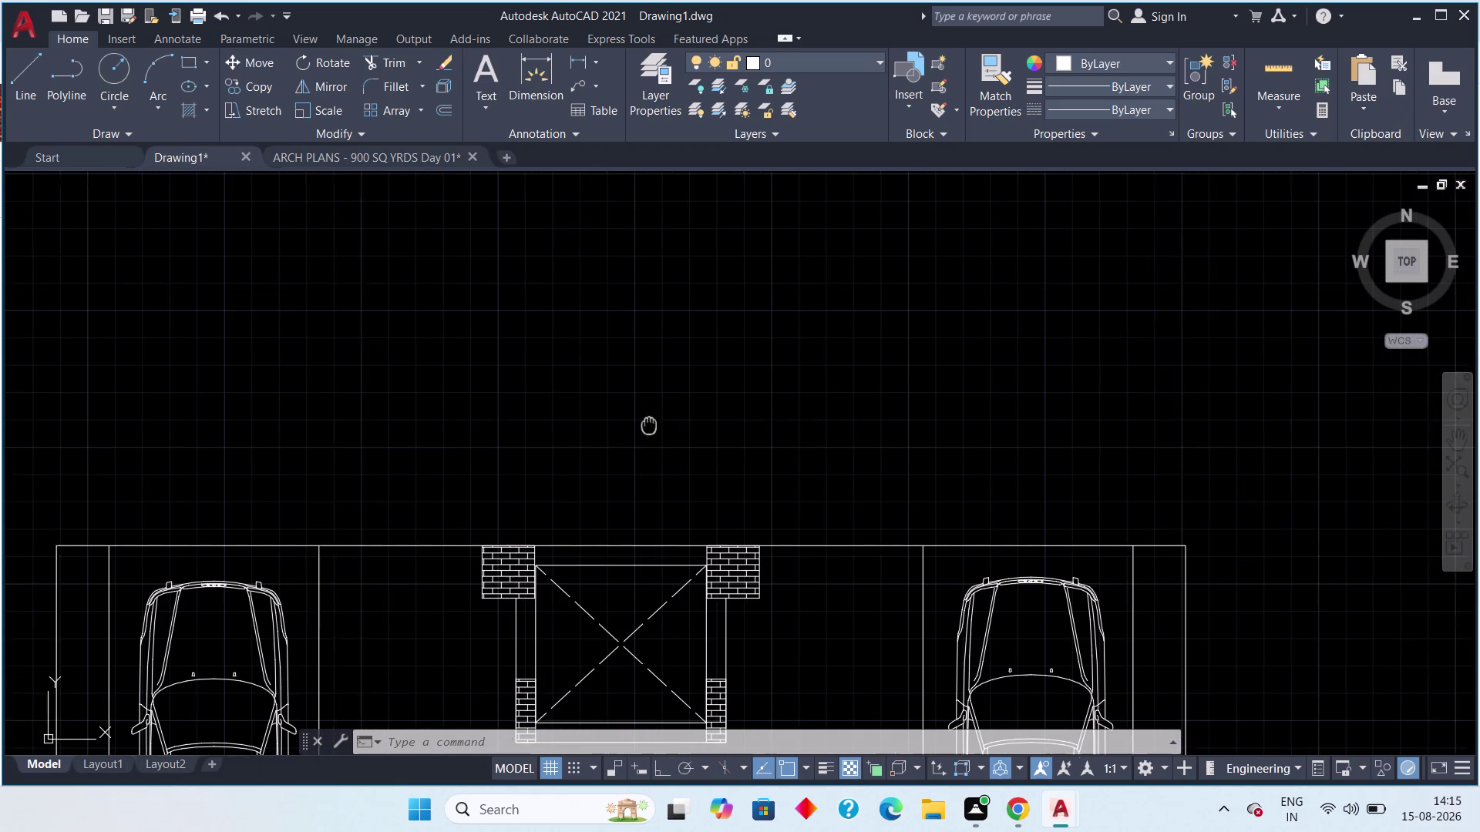
middle_drag(655, 424, 734, 420)
scroll(down, 3)
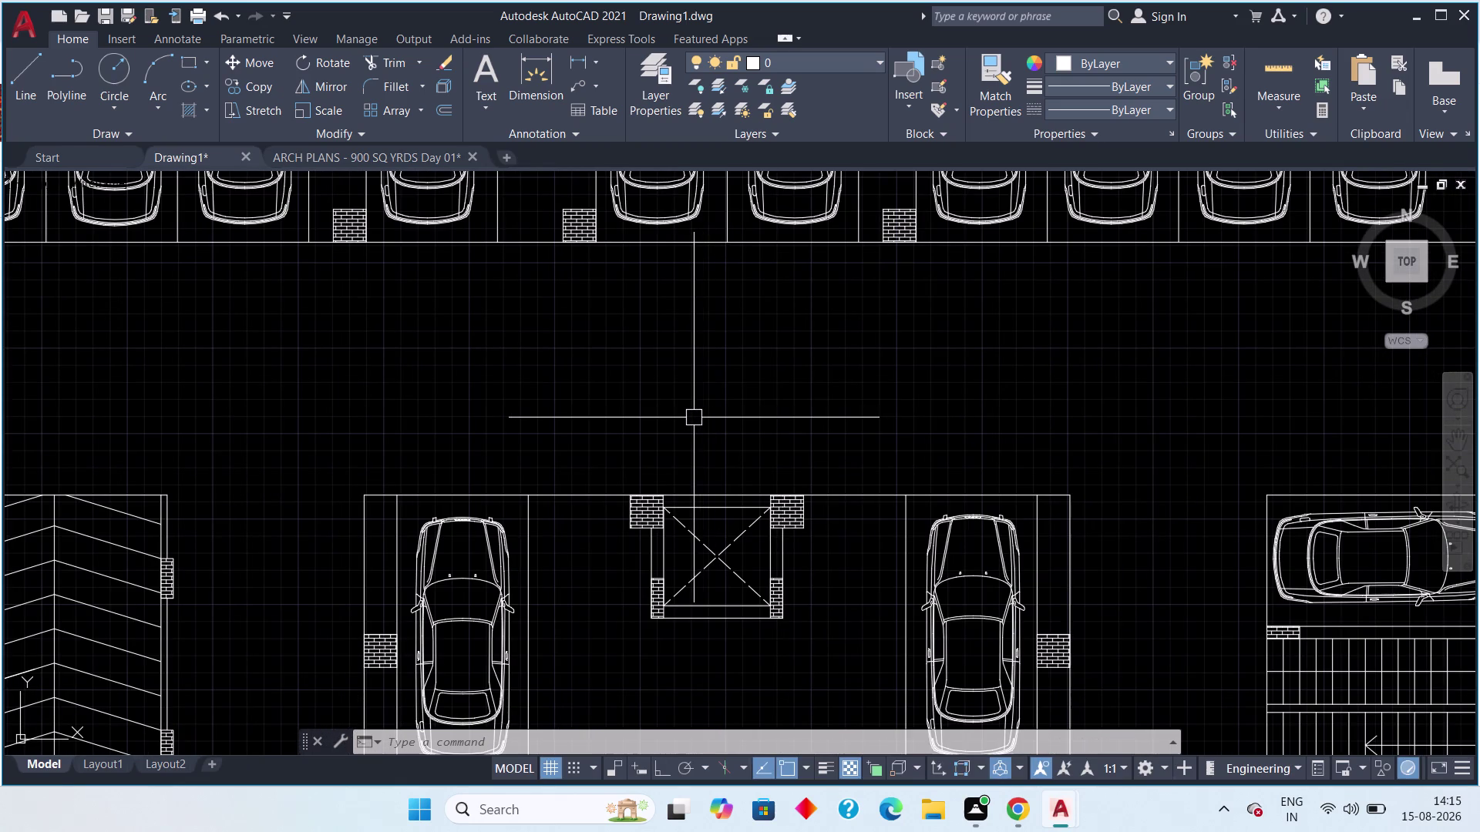
middle_drag(668, 441, 900, 398)
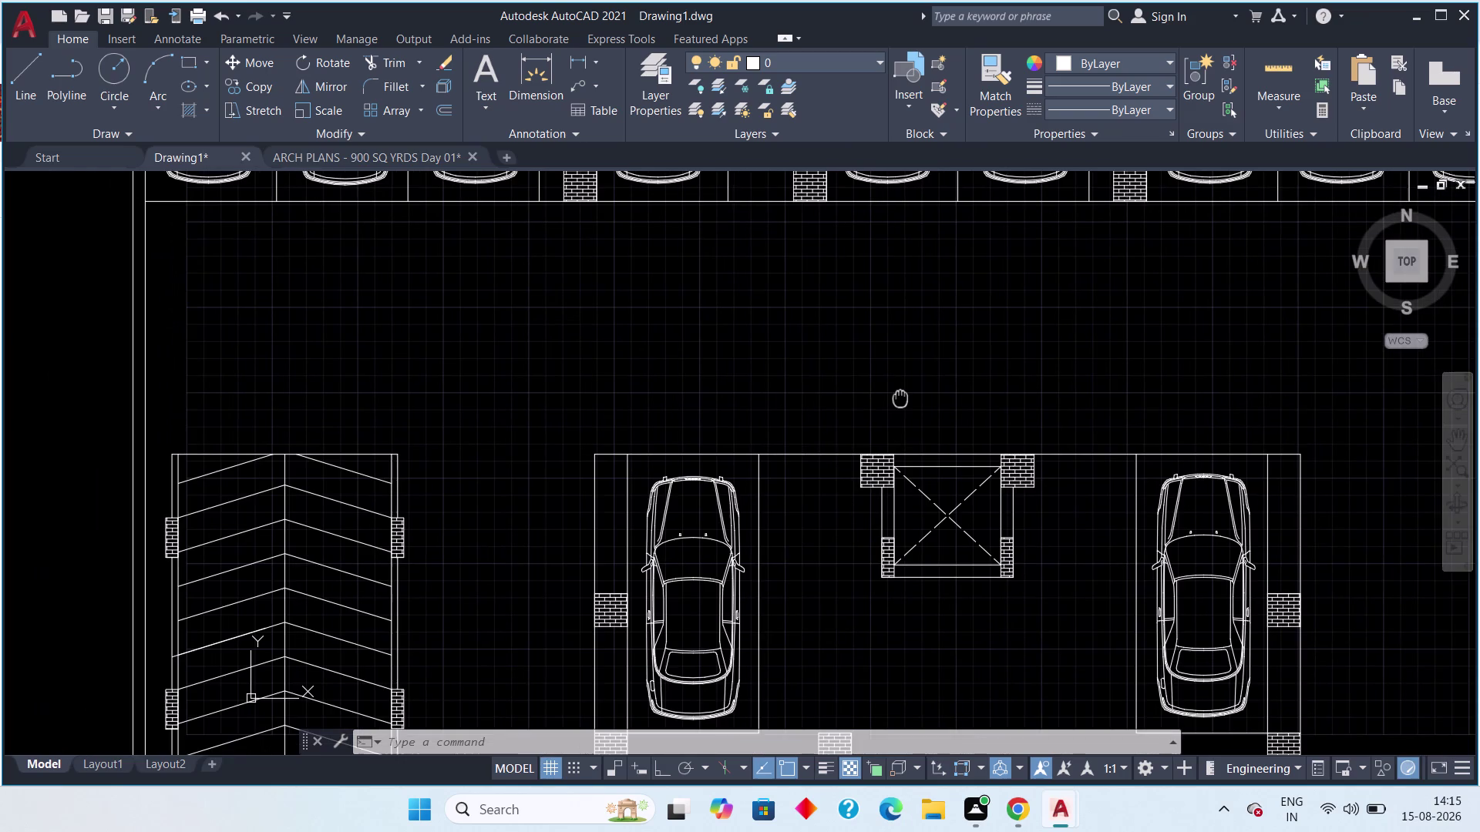
middle_drag(901, 398, 649, 431)
scroll(down, 3)
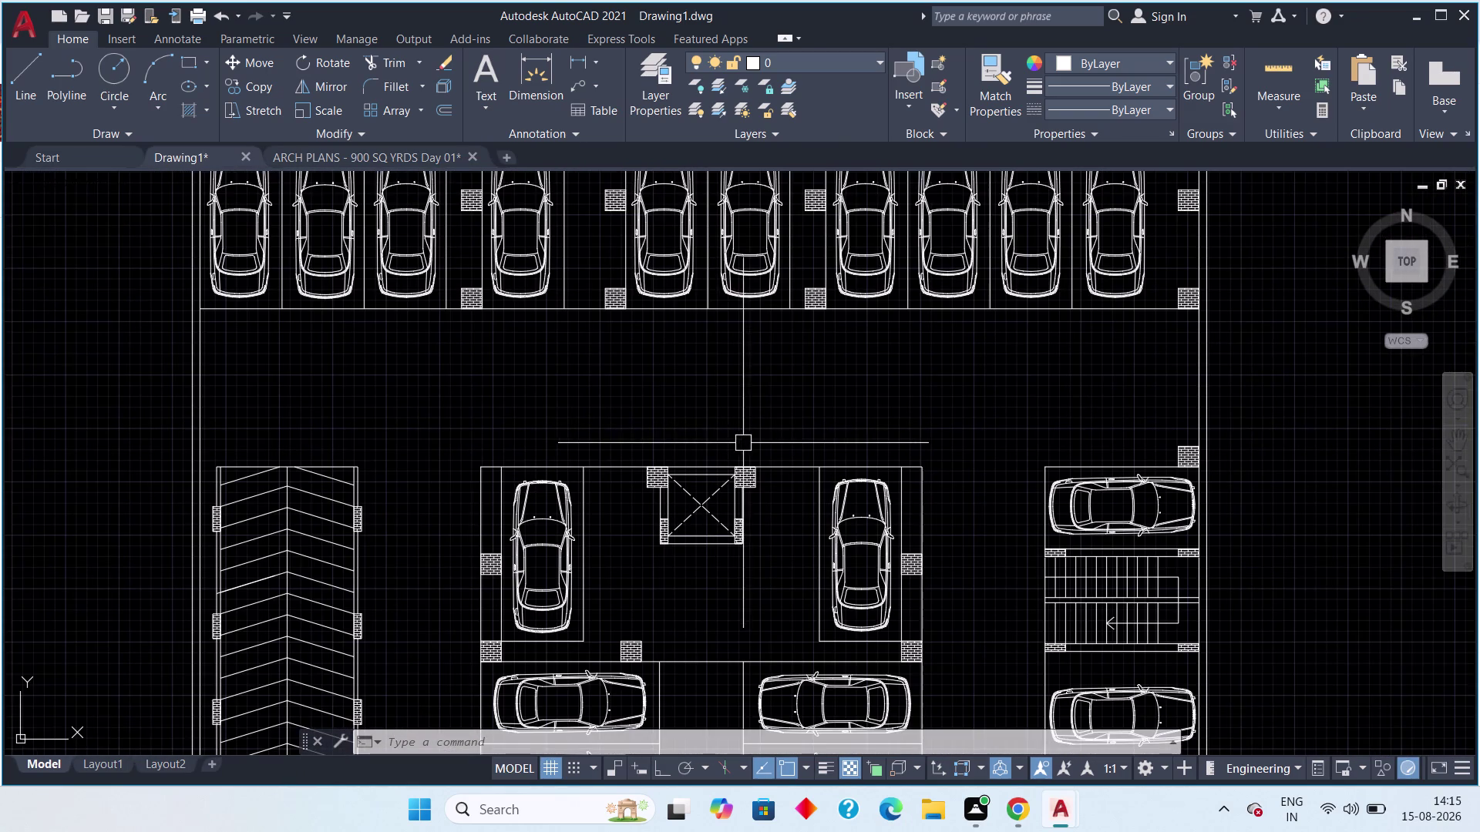
middle_drag(738, 435, 695, 399)
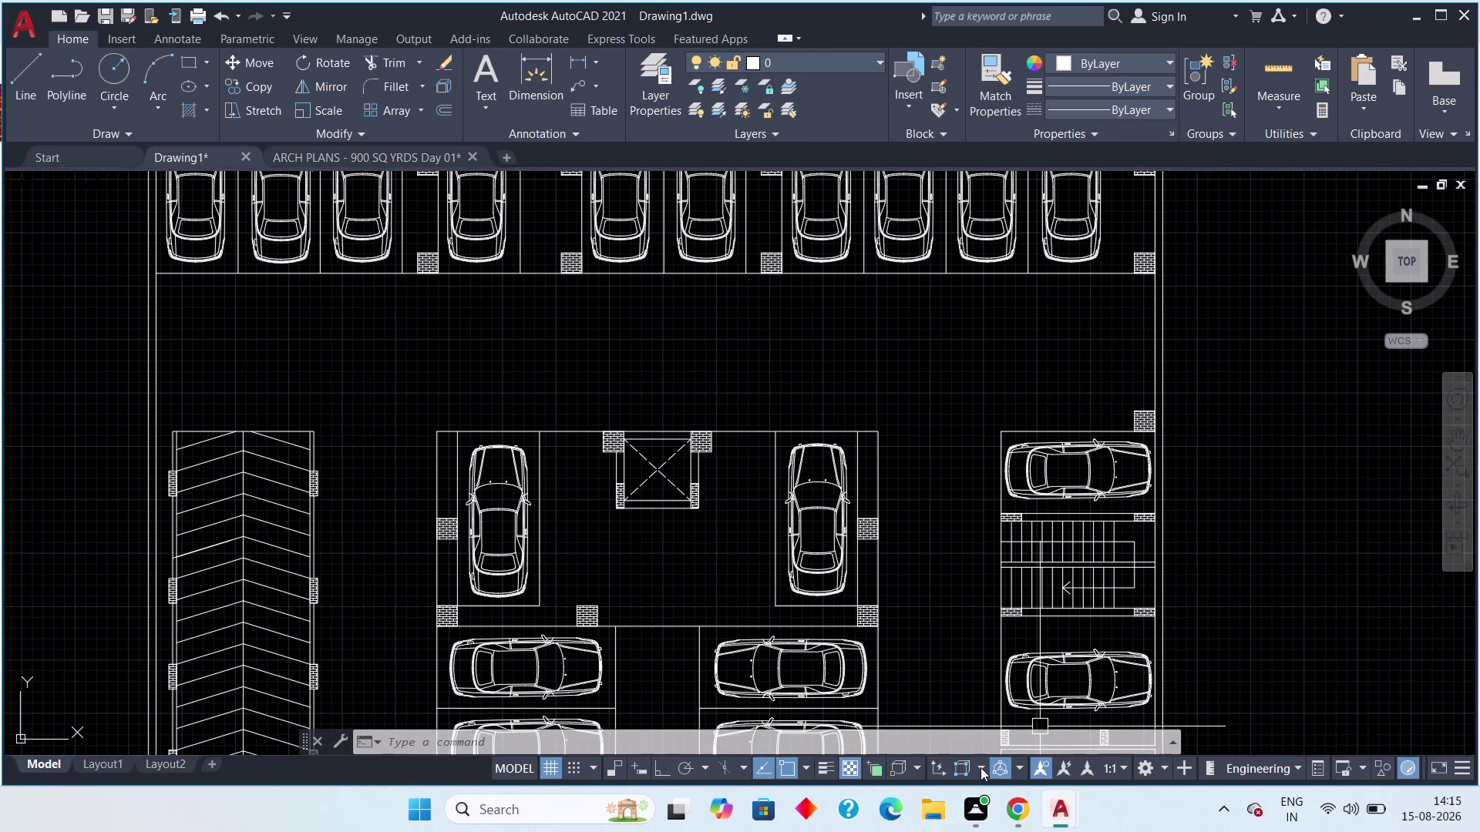